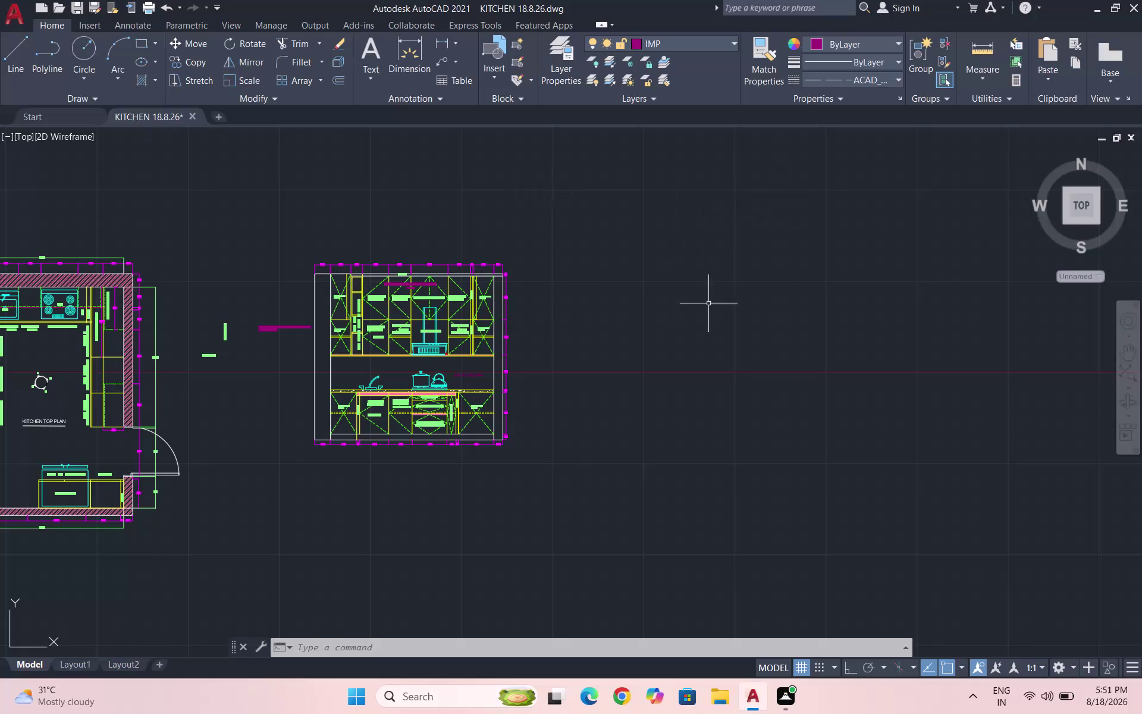
Cancel the stray selection window on the kitchen elevation.
triple_click(733, 346)
click(733, 349)
drag(736, 359, 745, 375)
click(746, 374)
triple_click(741, 367)
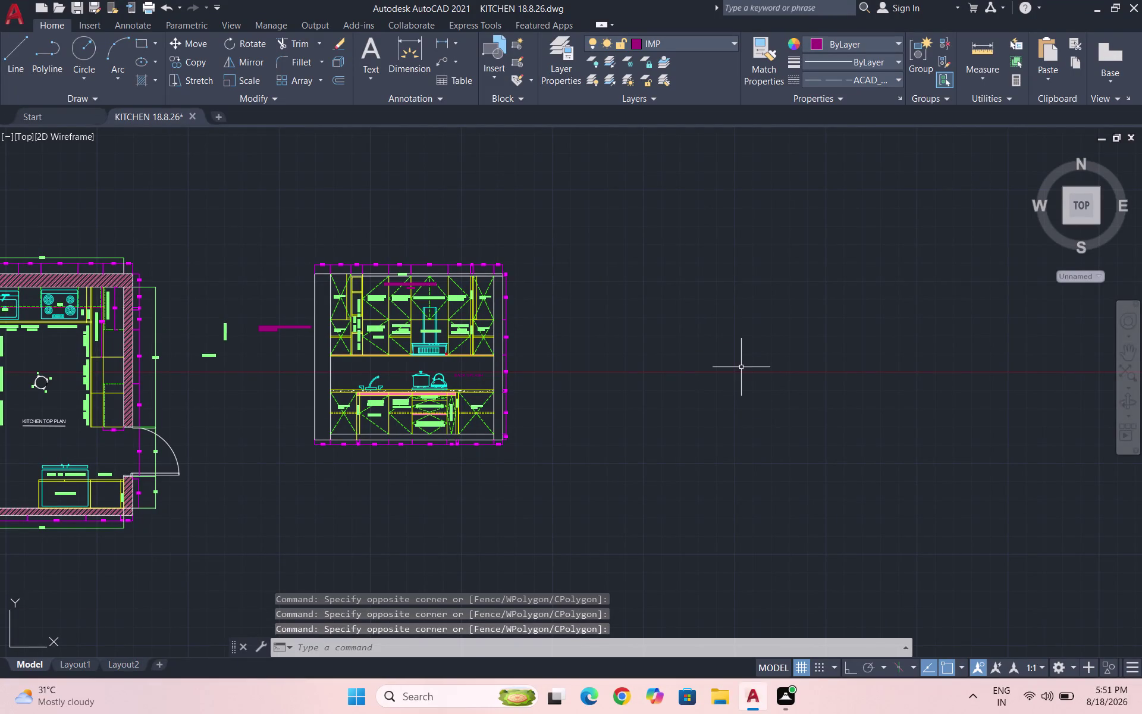
click(743, 366)
double_click(744, 366)
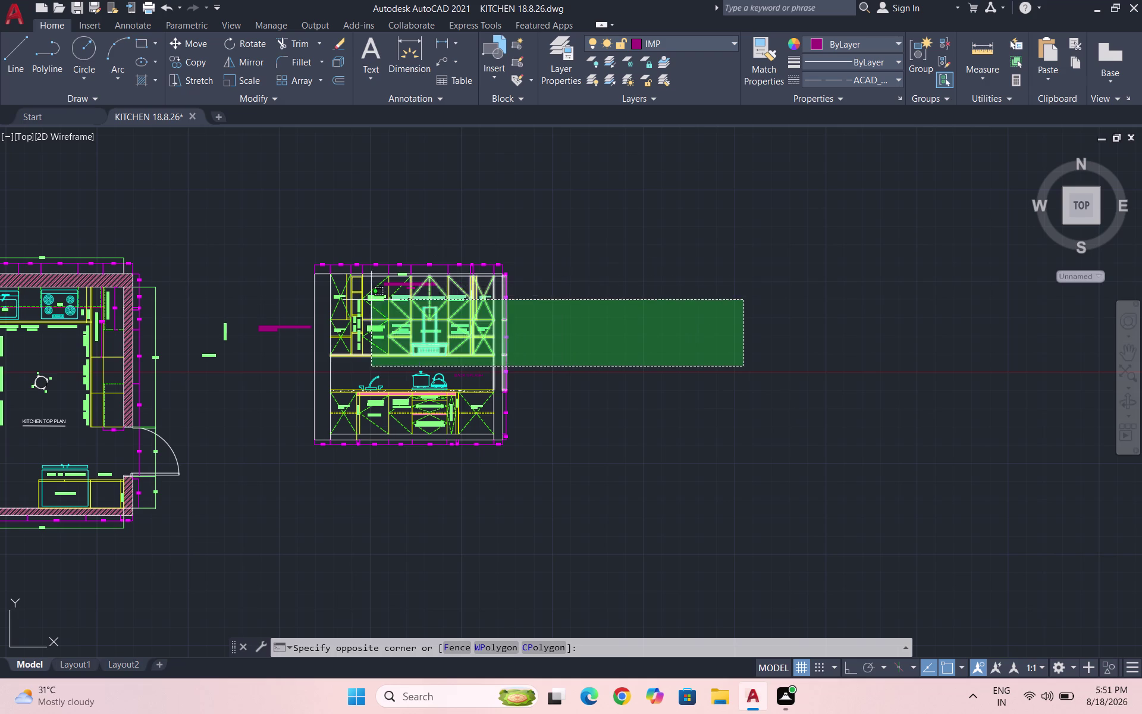
key(Escape)
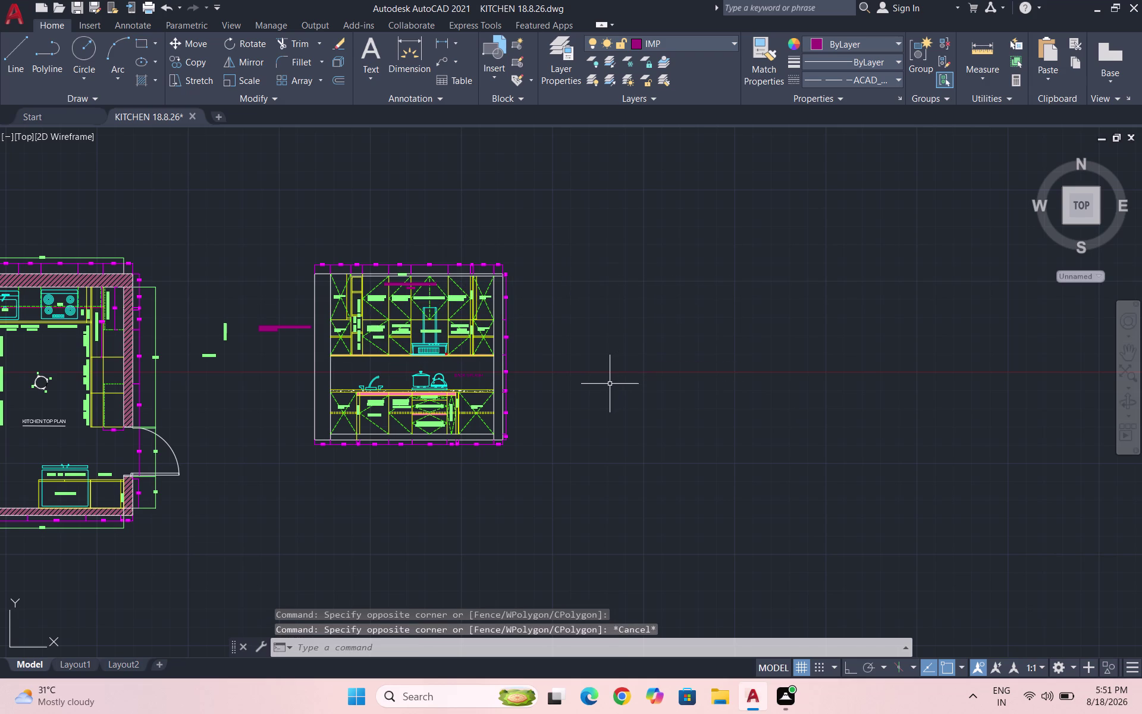
Save the drawing and zoom in on the loft storage and back splash note.
key(ctrl+s)
scroll(up, 3)
scroll(up, 3)
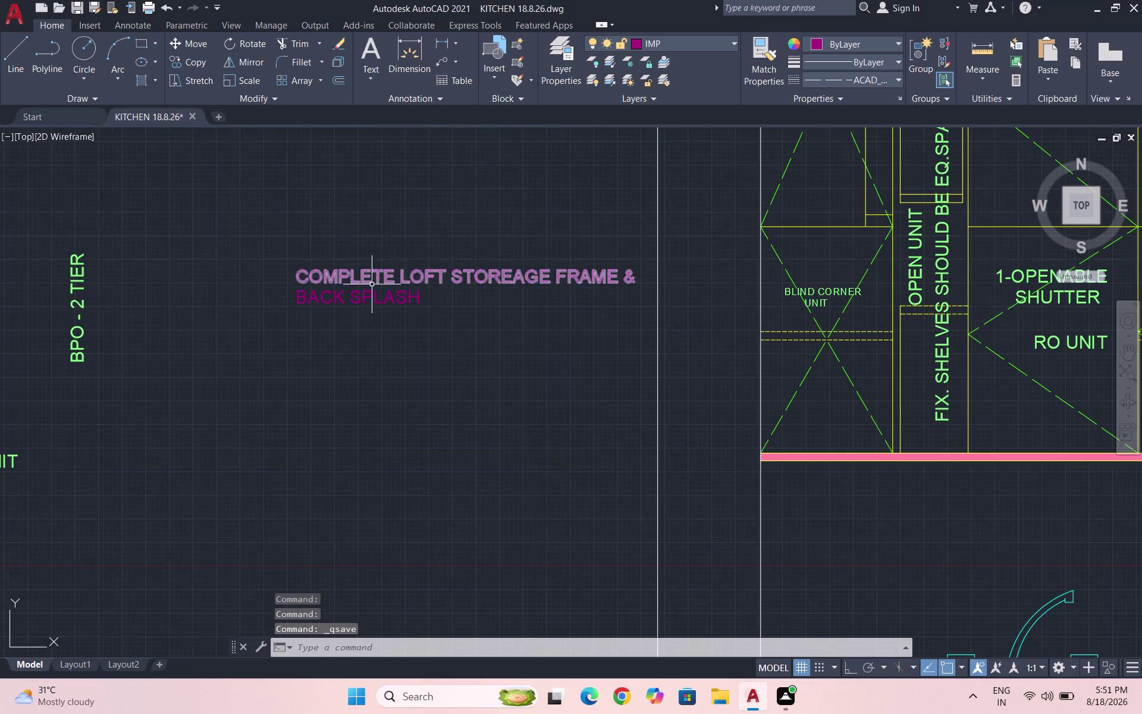
Replace the BACK SPLASH line of the note with S1.
triple_click(367, 302)
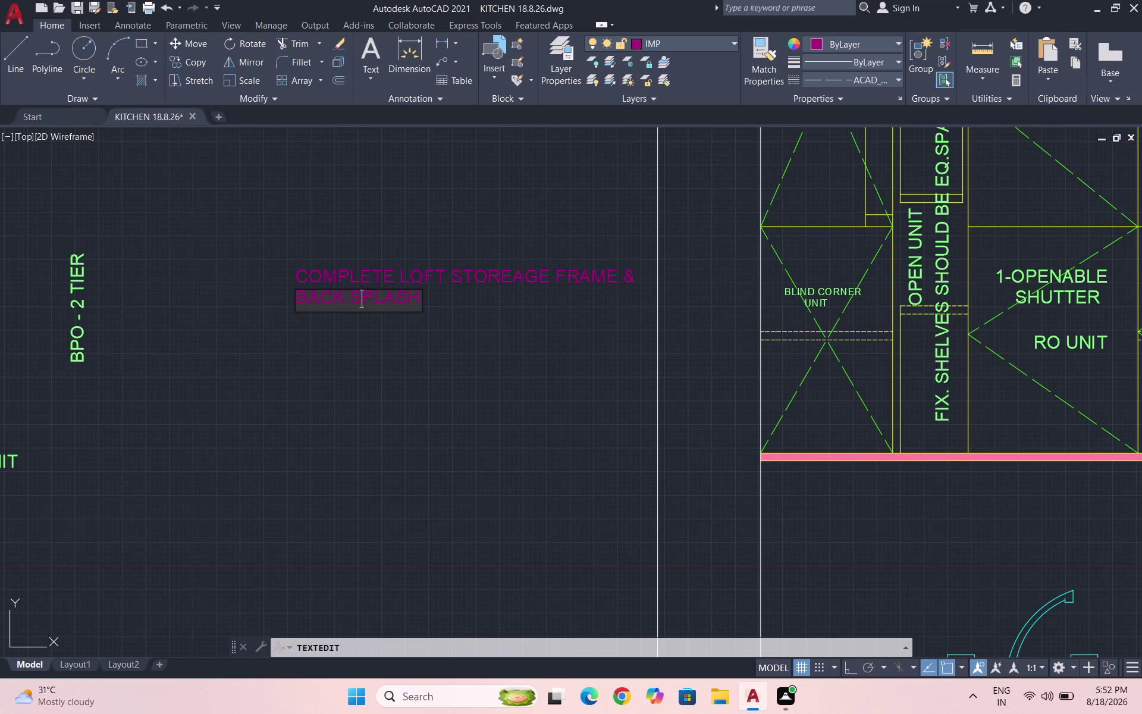
text(S1)
key(Escape)
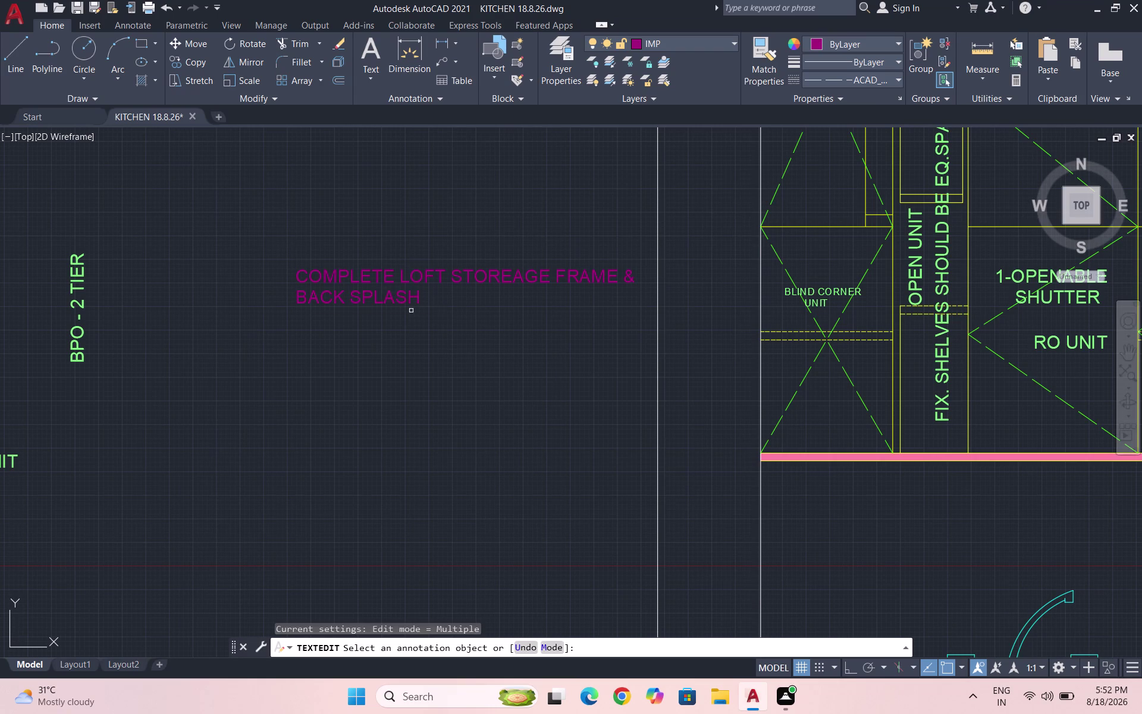
triple_click(407, 297)
click(405, 295)
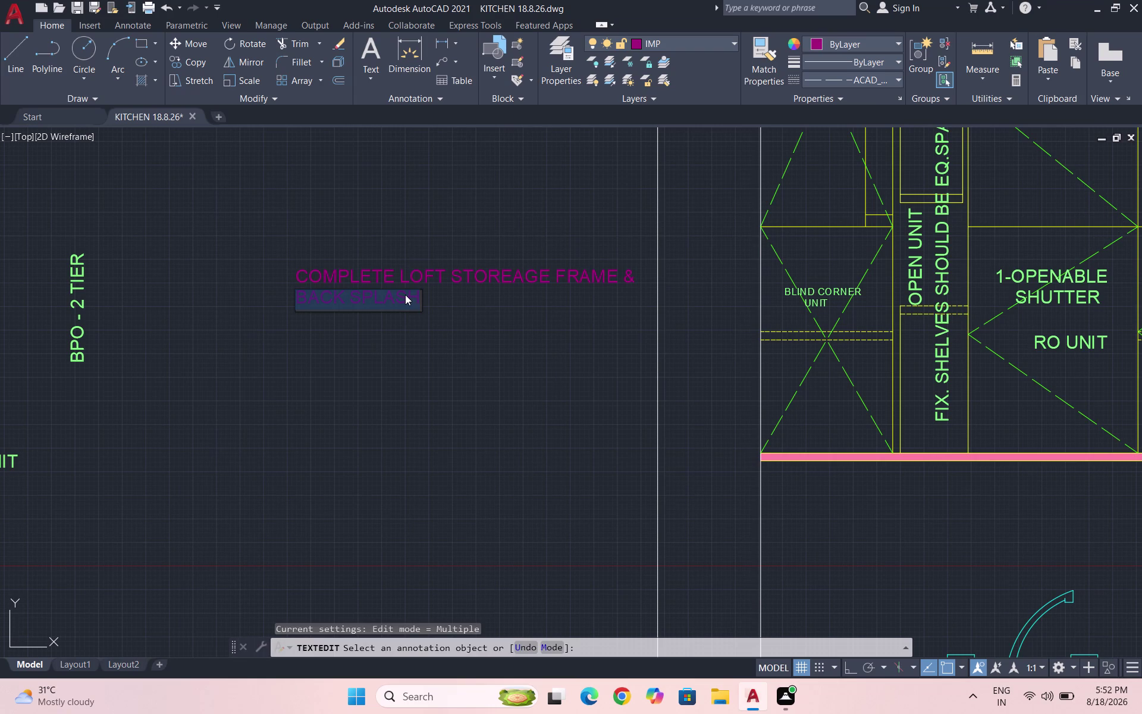
key(BackSpace)
text(S1)
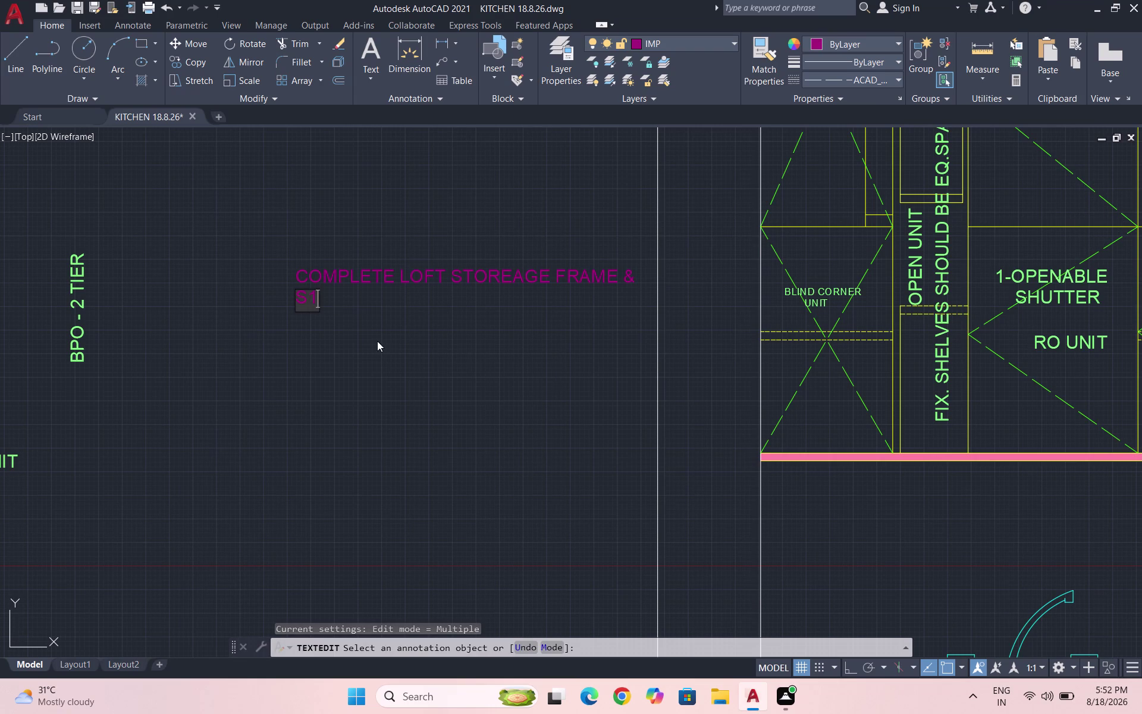
click(377, 340)
scroll(down, 3)
scroll(up, 3)
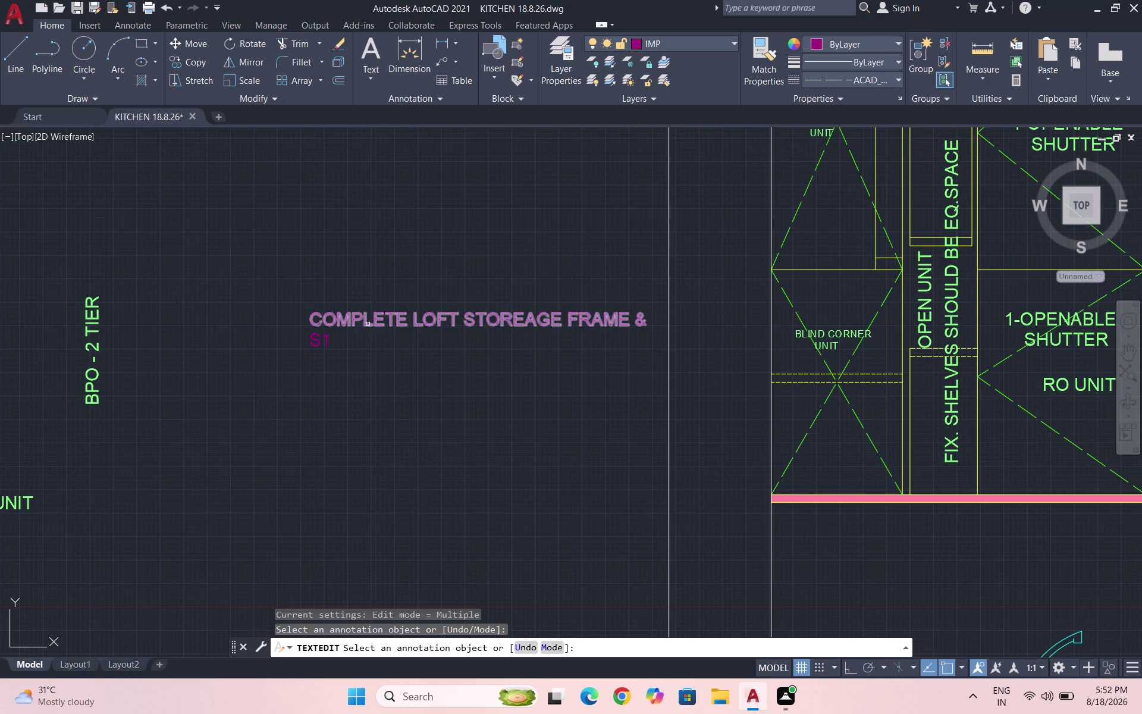
Replace the loft storage first line with S2 and exit text editing.
double_click(367, 324)
double_click(373, 322)
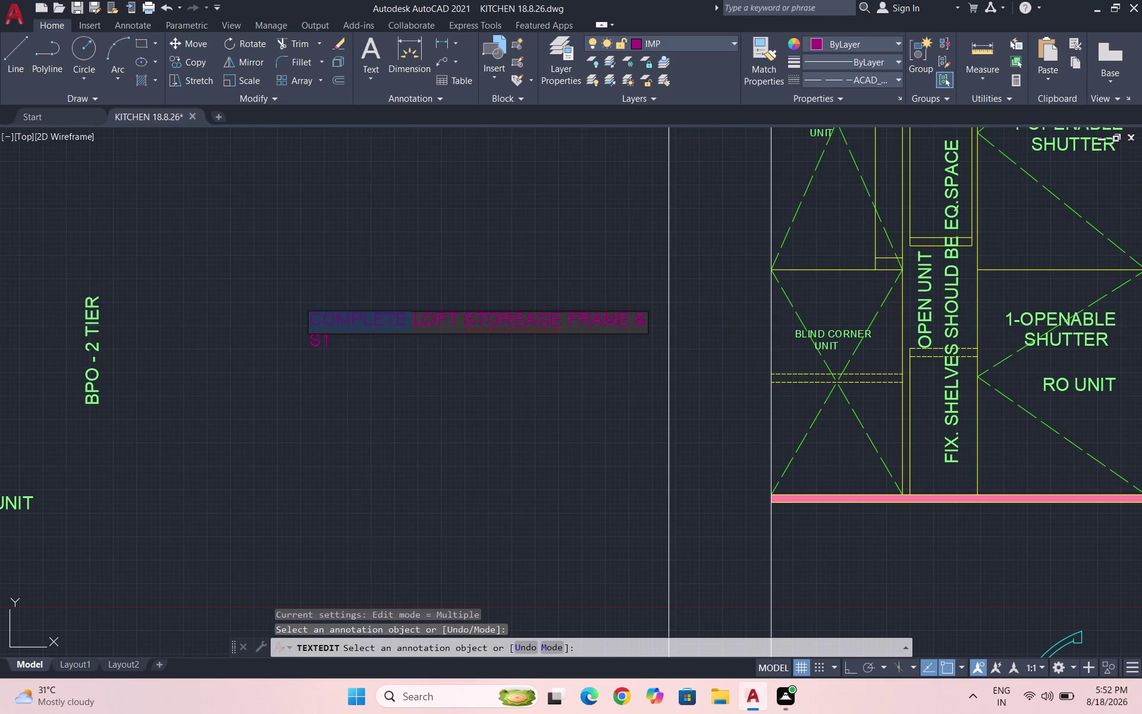
click(639, 323)
click(644, 321)
key(BackSpace)
key(BackSpace)
key(BackSpace)
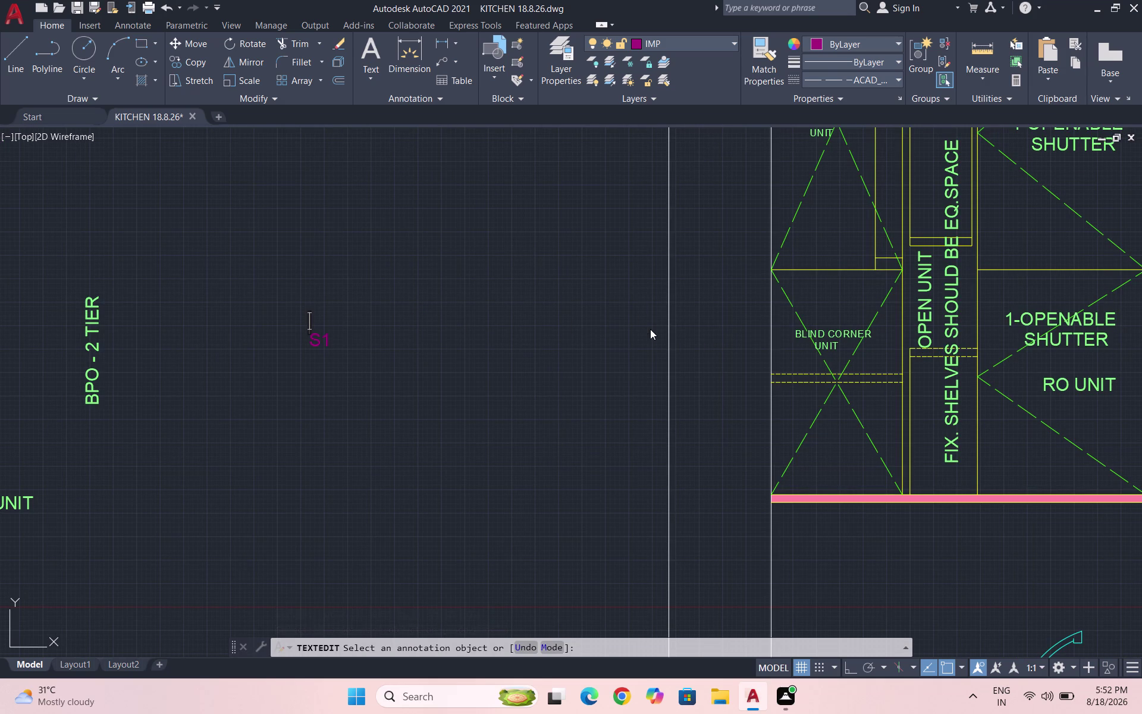
text(S2)
click(373, 403)
key(Escape)
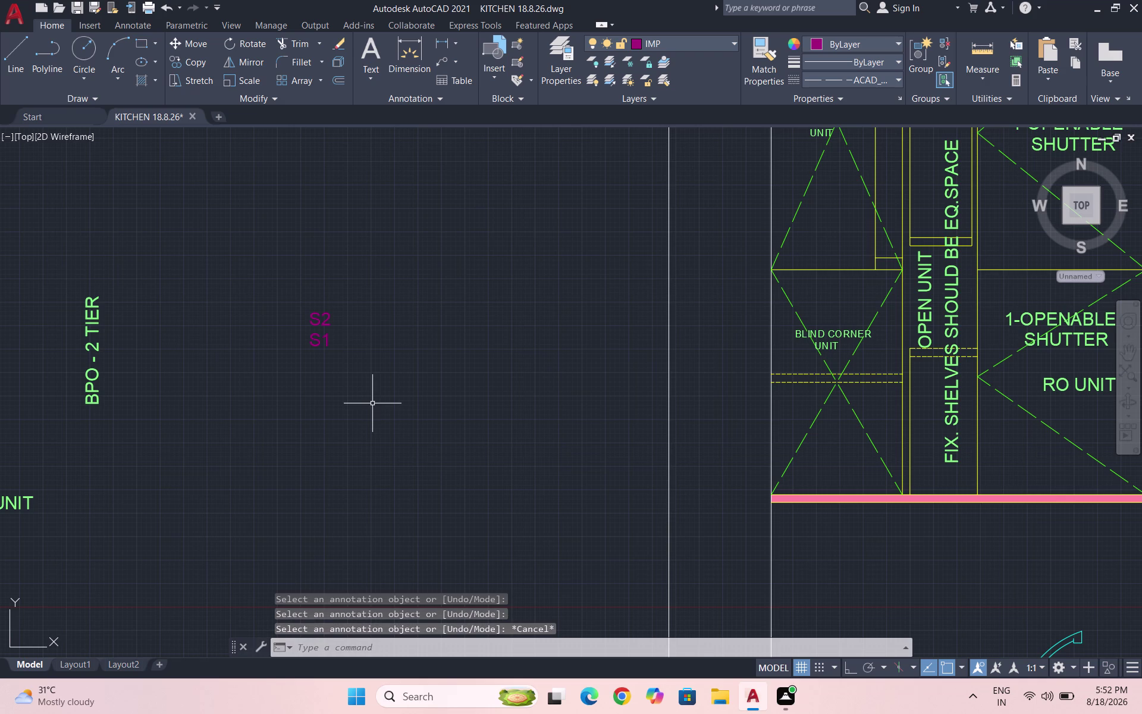
key(Escape)
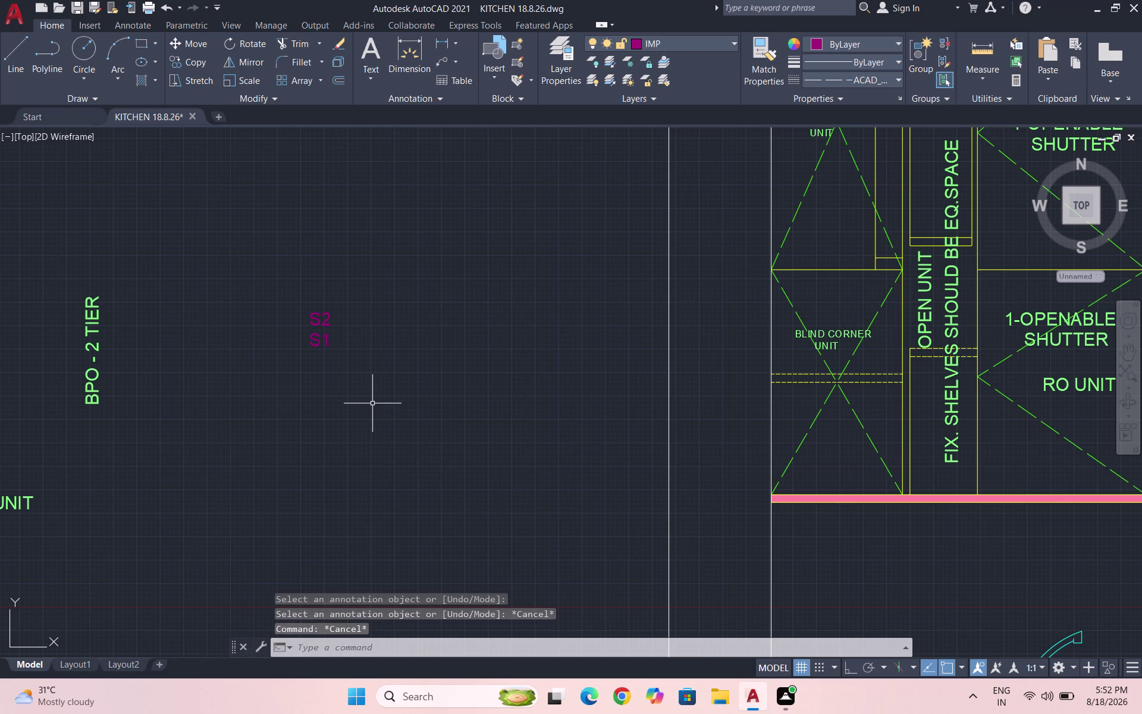
scroll(up, 3)
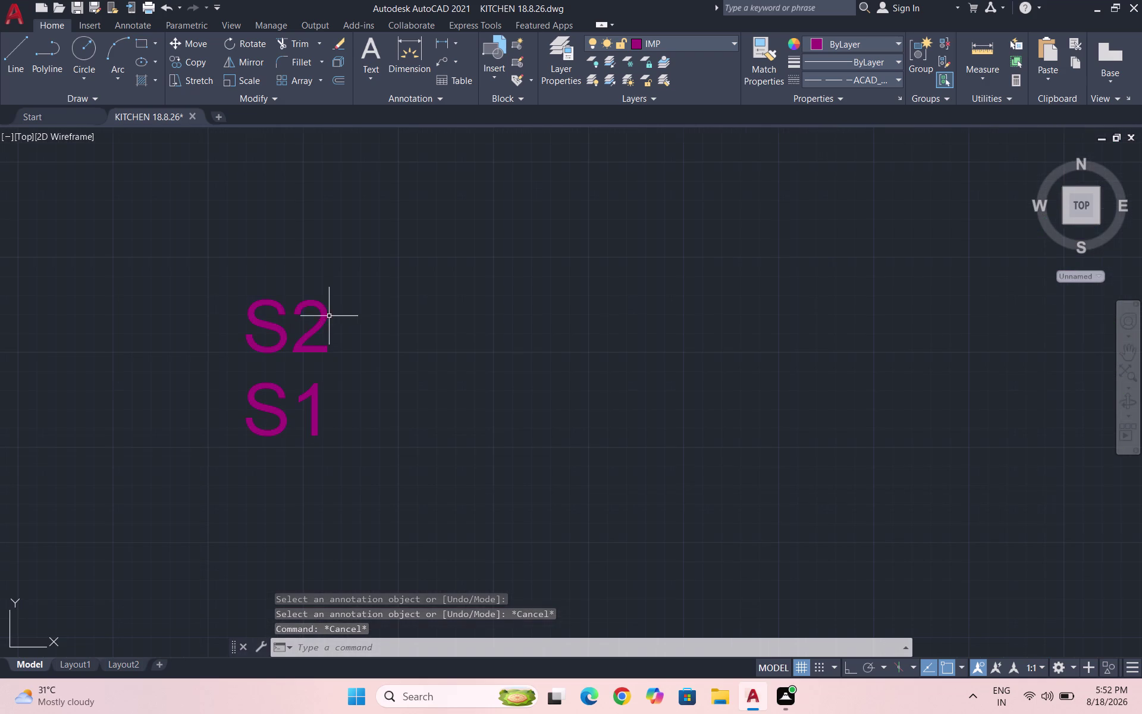
Copy the S2 label straight upward with Ortho on.
drag(323, 320, 296, 312)
click(257, 309)
text(CO)
key(Return)
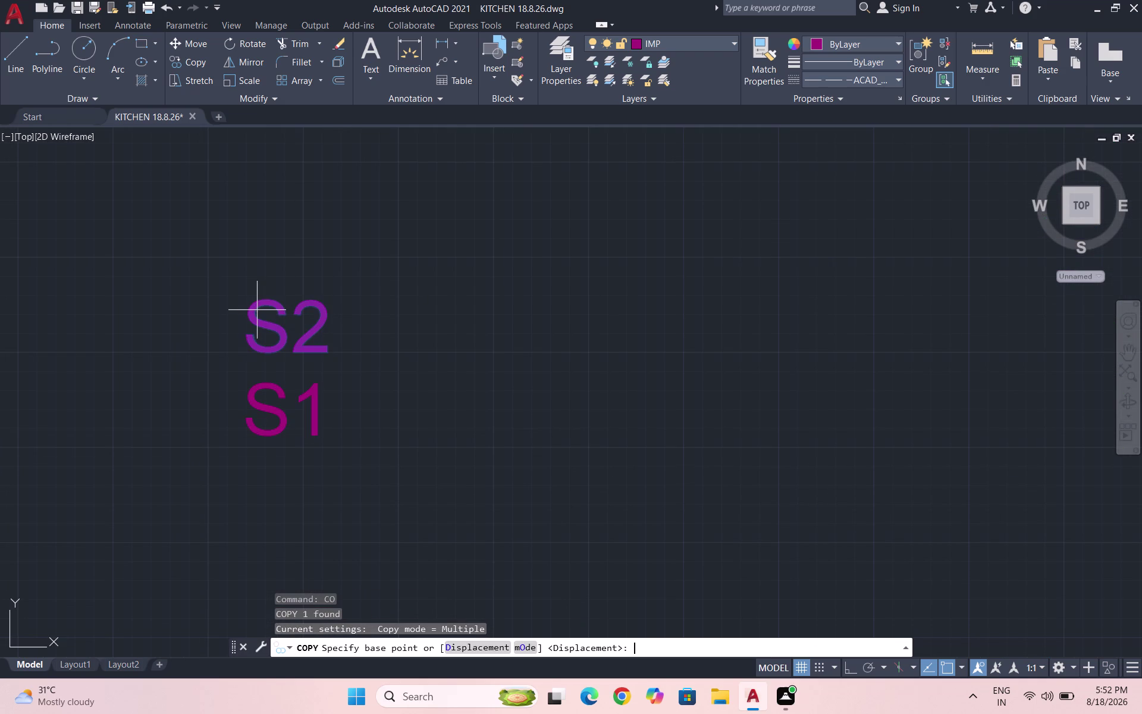
click(247, 337)
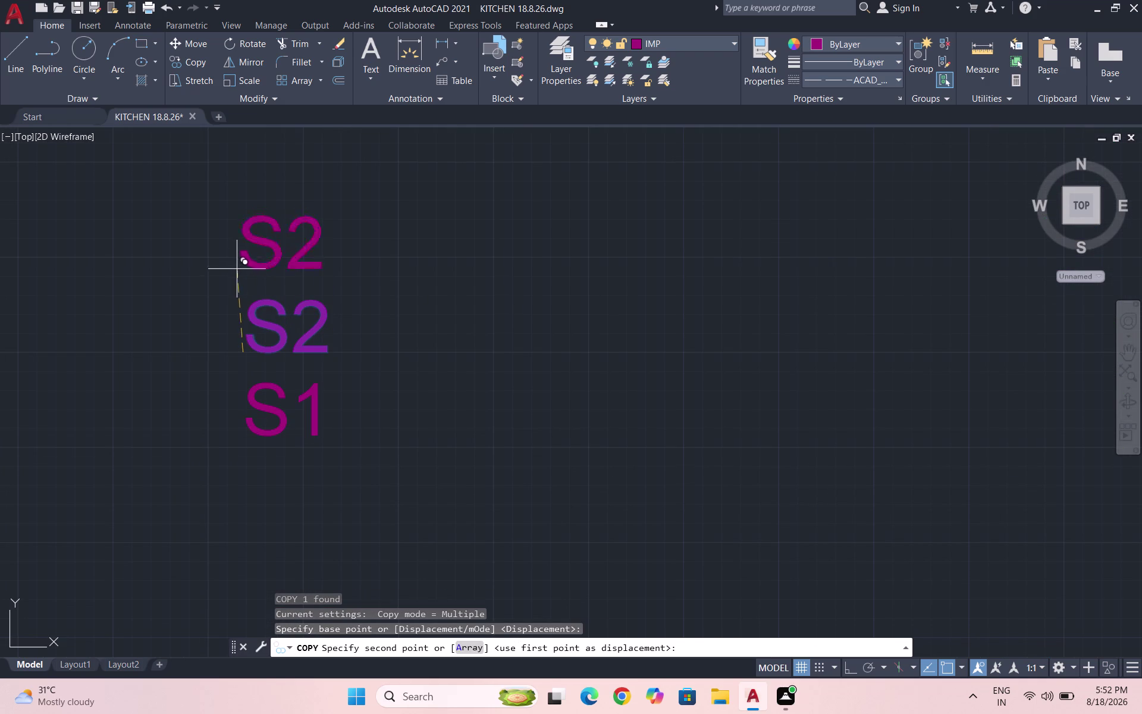
key(F8)
click(240, 270)
key(Escape)
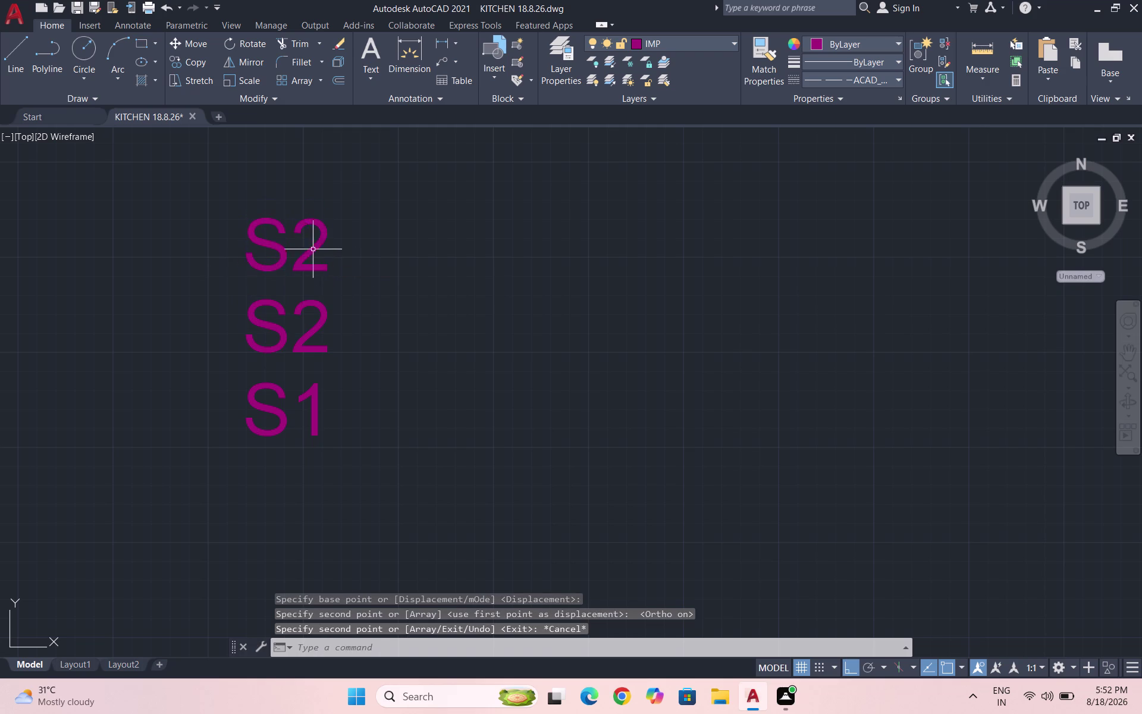
Change the copied label's text to S3, then reselect the S2 label.
double_click(310, 248)
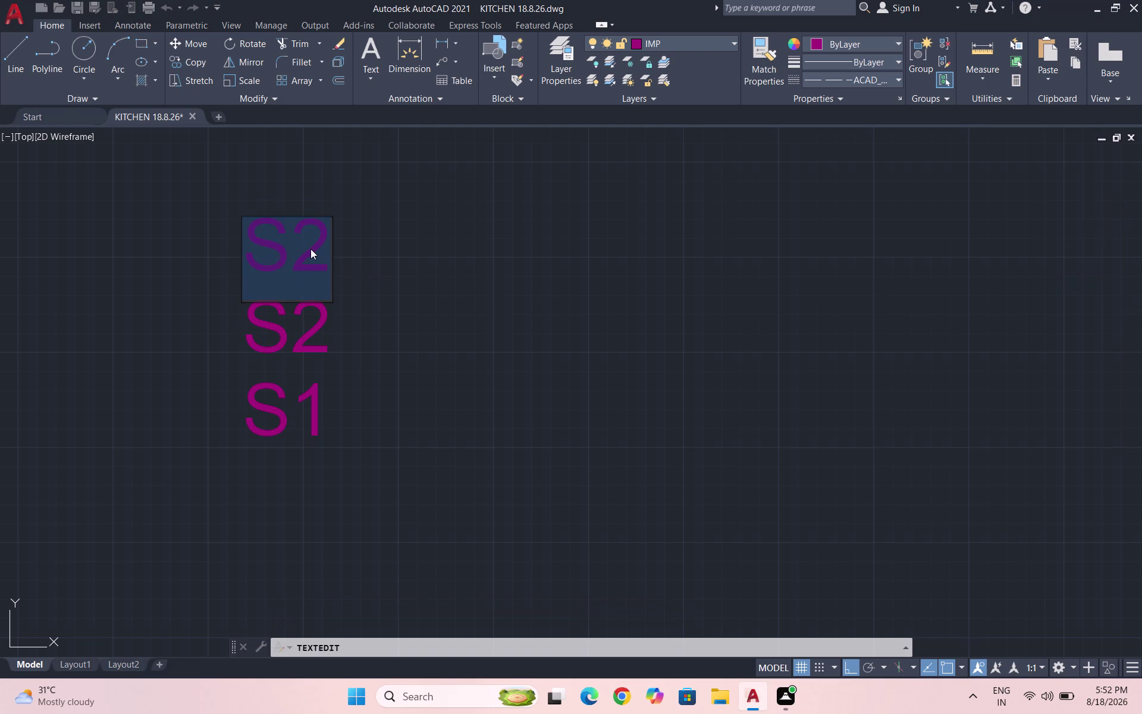
text(S3)
click(466, 334)
key(Escape)
scroll(down, 3)
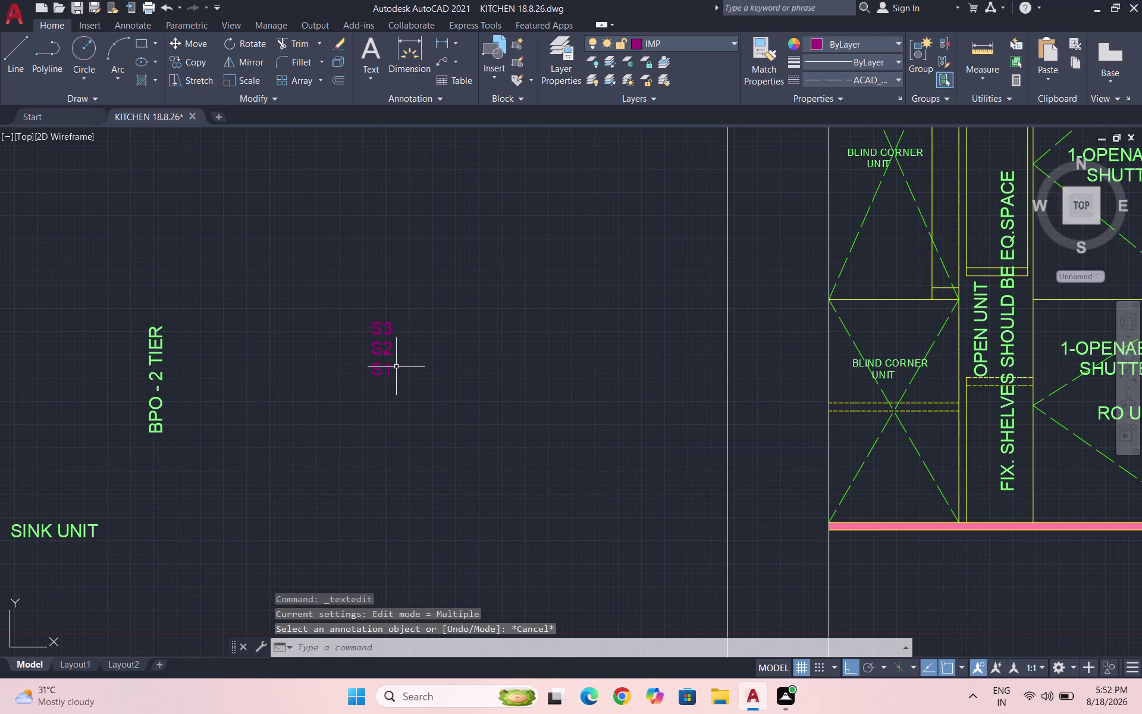
scroll(down, 3)
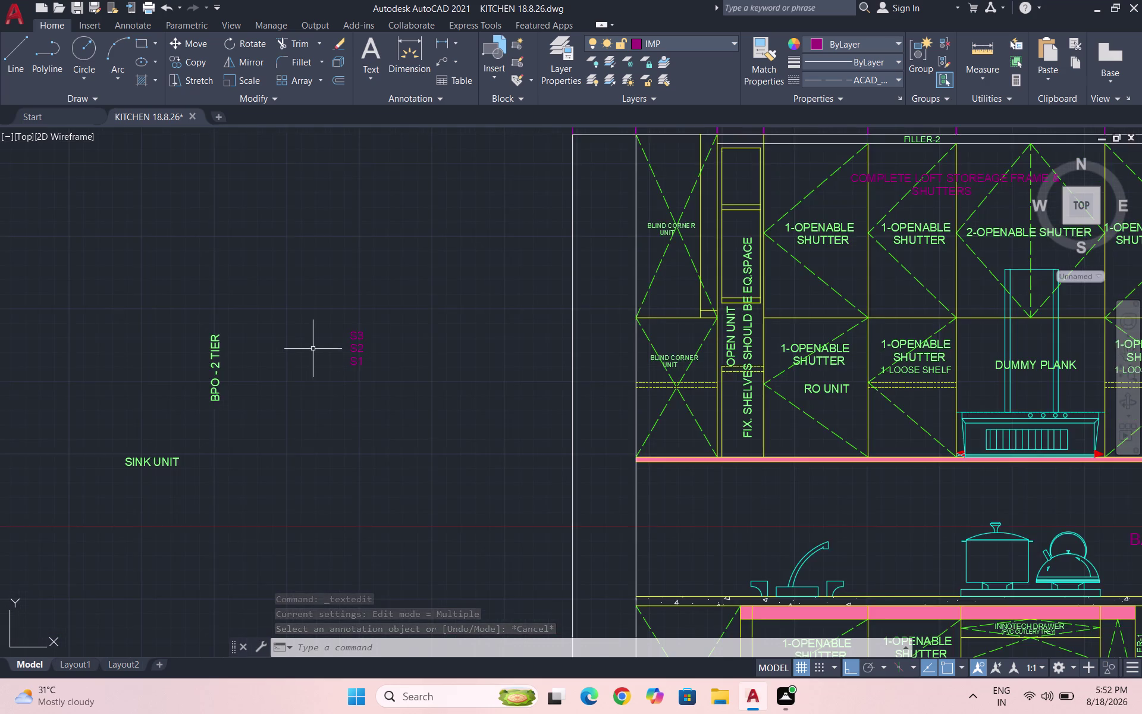
scroll(down, 3)
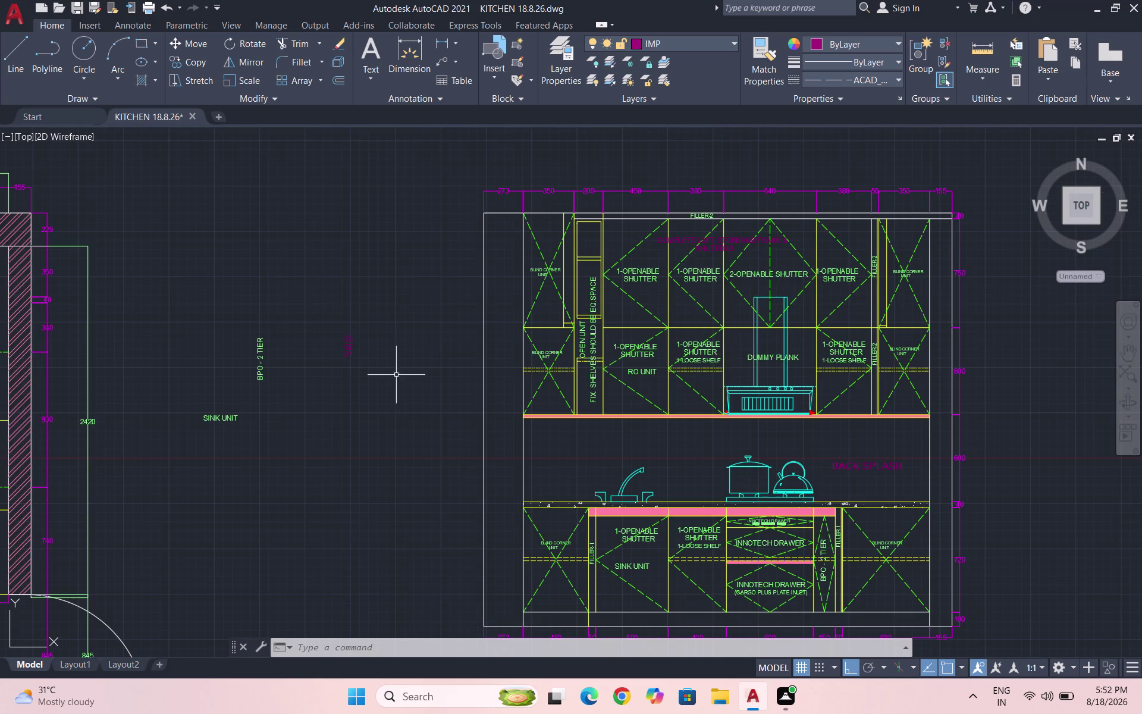
scroll(up, 3)
drag(354, 320, 342, 317)
click(309, 310)
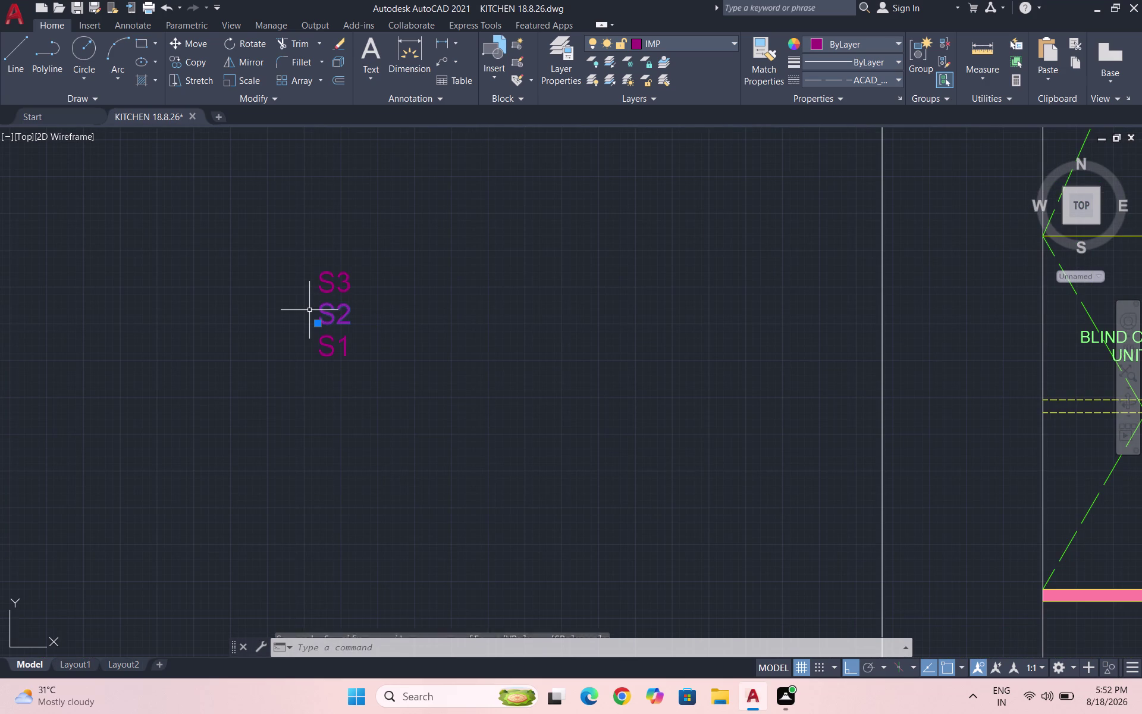
Copy the S2 label onto two upper wall-cabinet shutters with Ortho off.
text(CO)
key(Return)
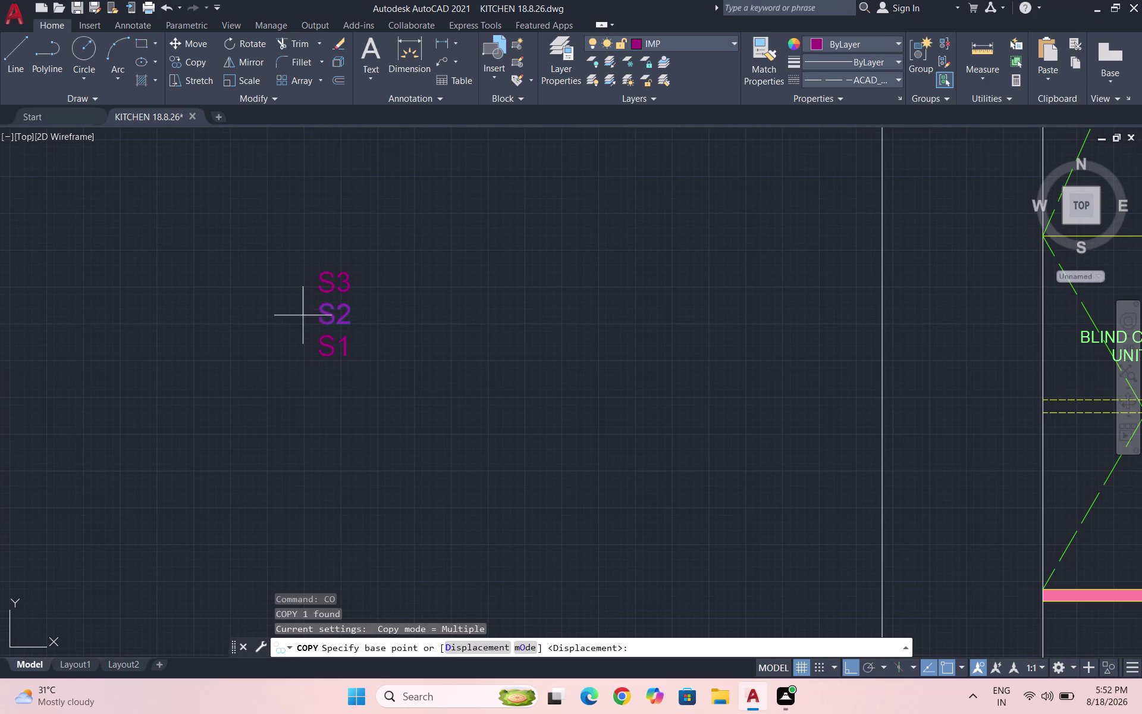
scroll(down, 3)
click(307, 314)
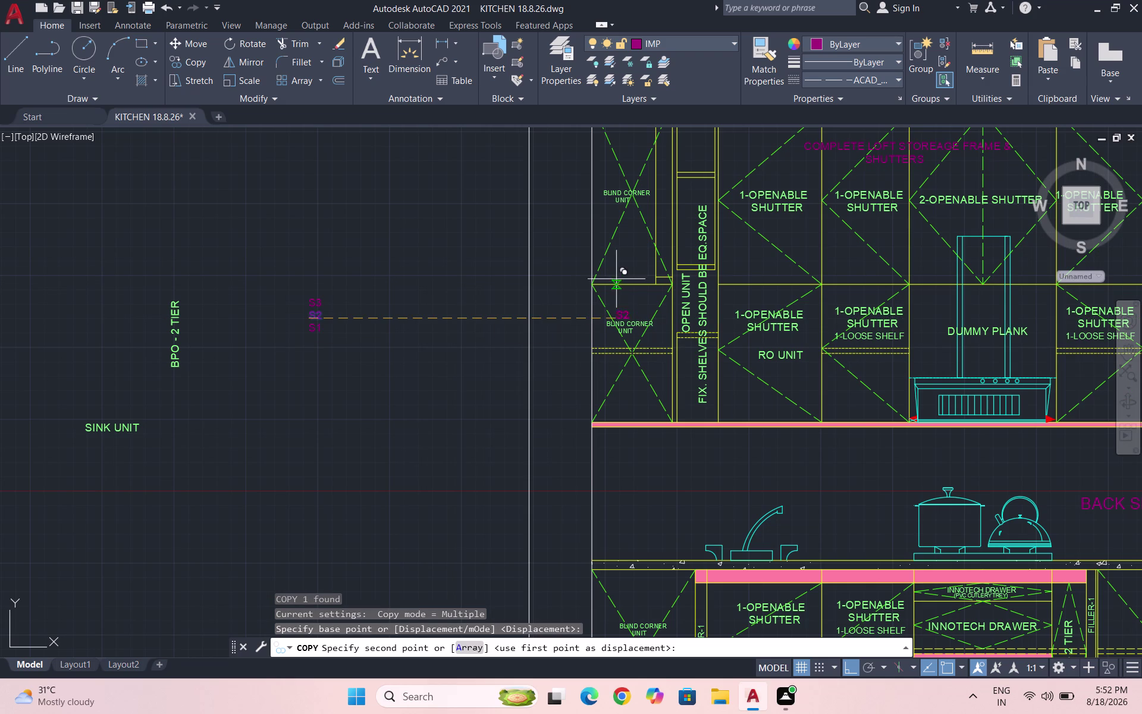
key(F8)
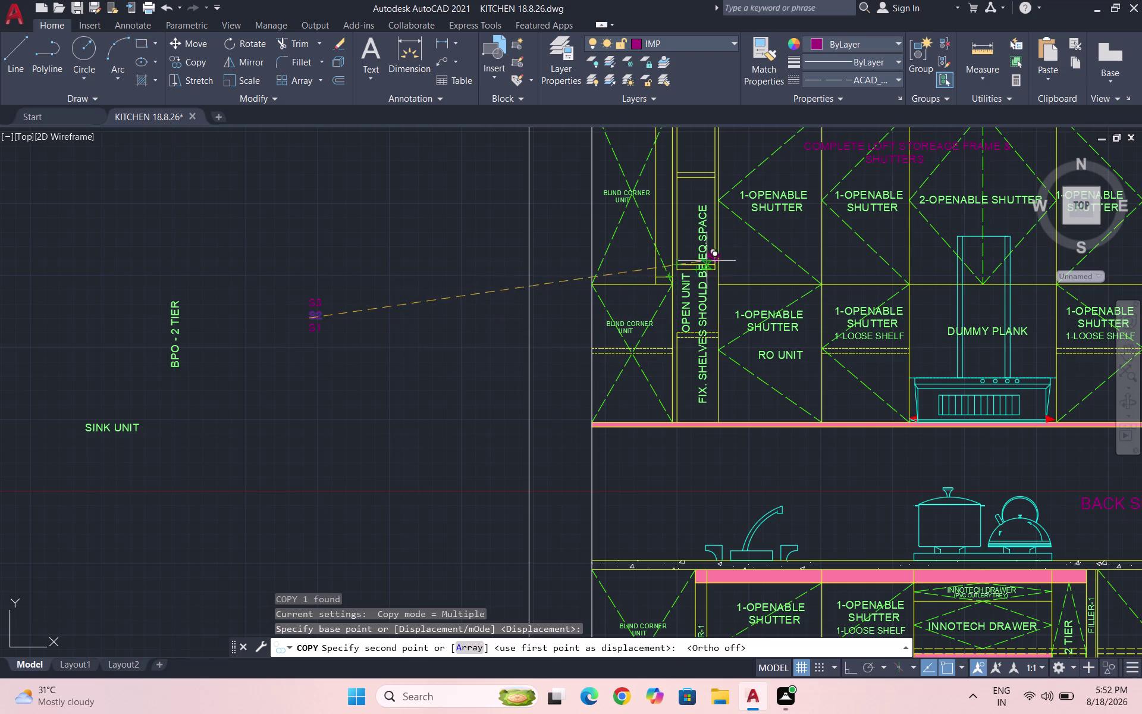
scroll(up, 3)
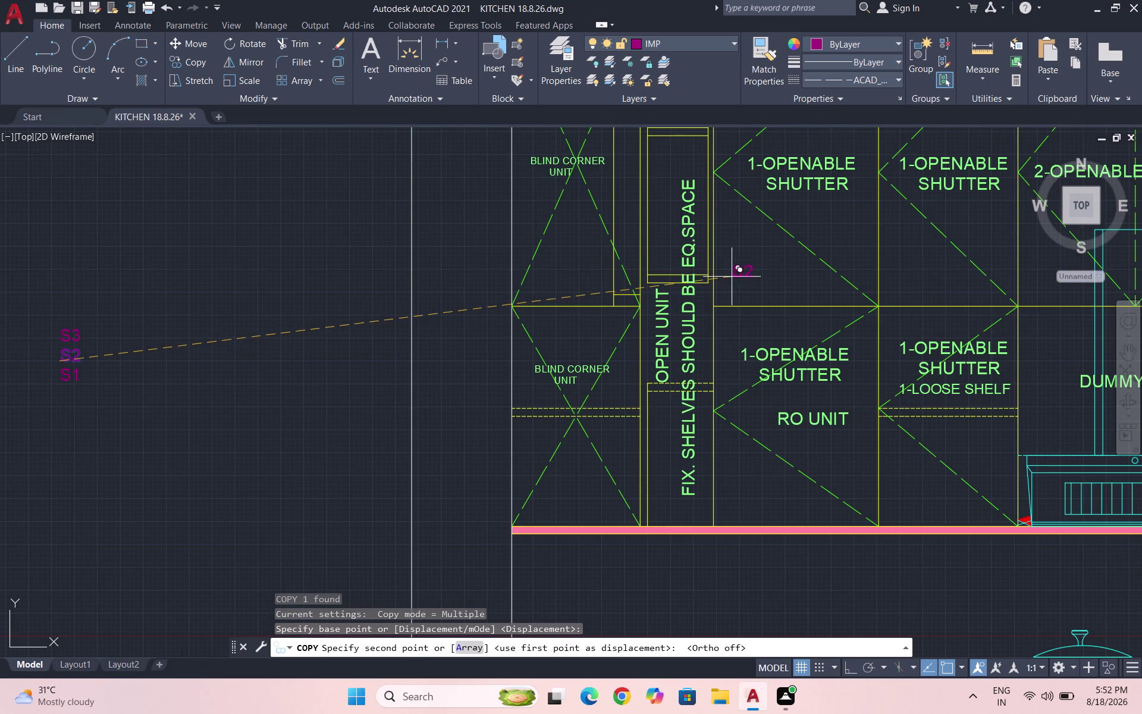
click(728, 283)
scroll(down, 3)
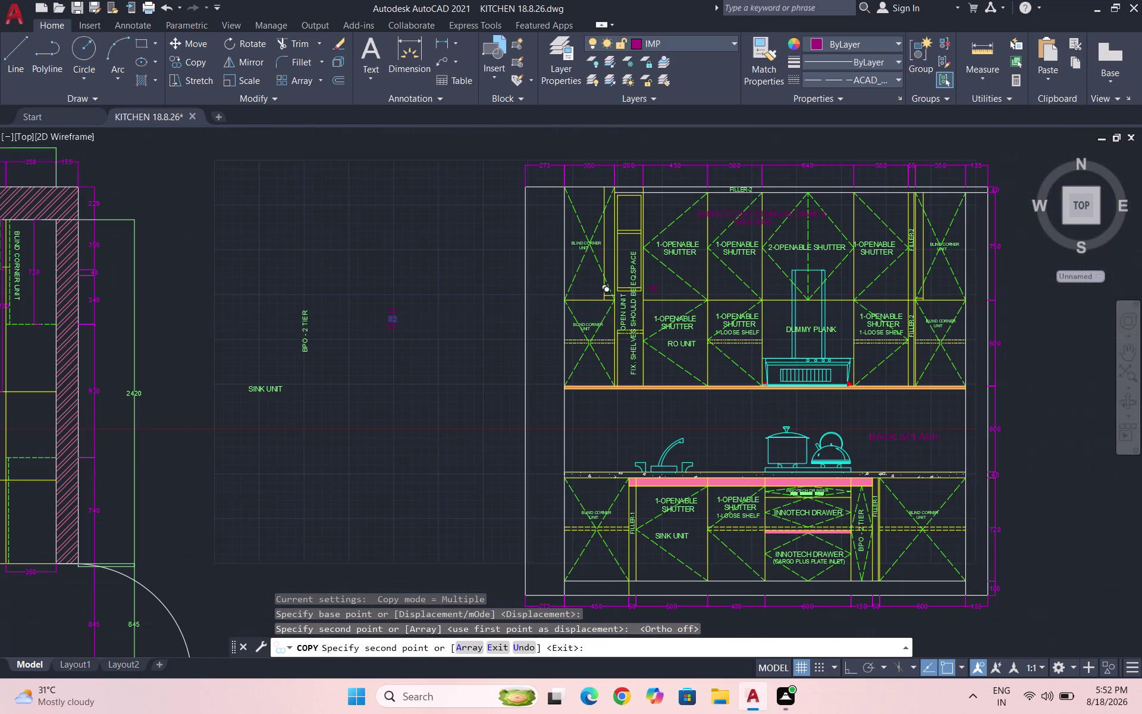
scroll(up, 3)
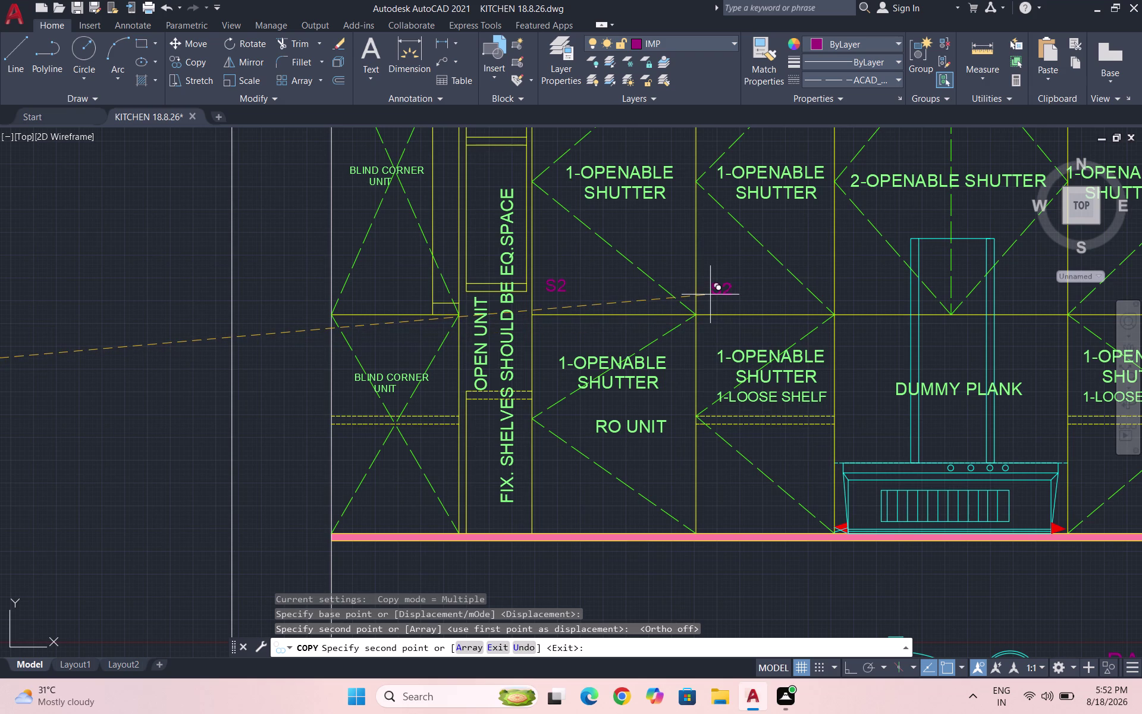
click(710, 296)
scroll(down, 3)
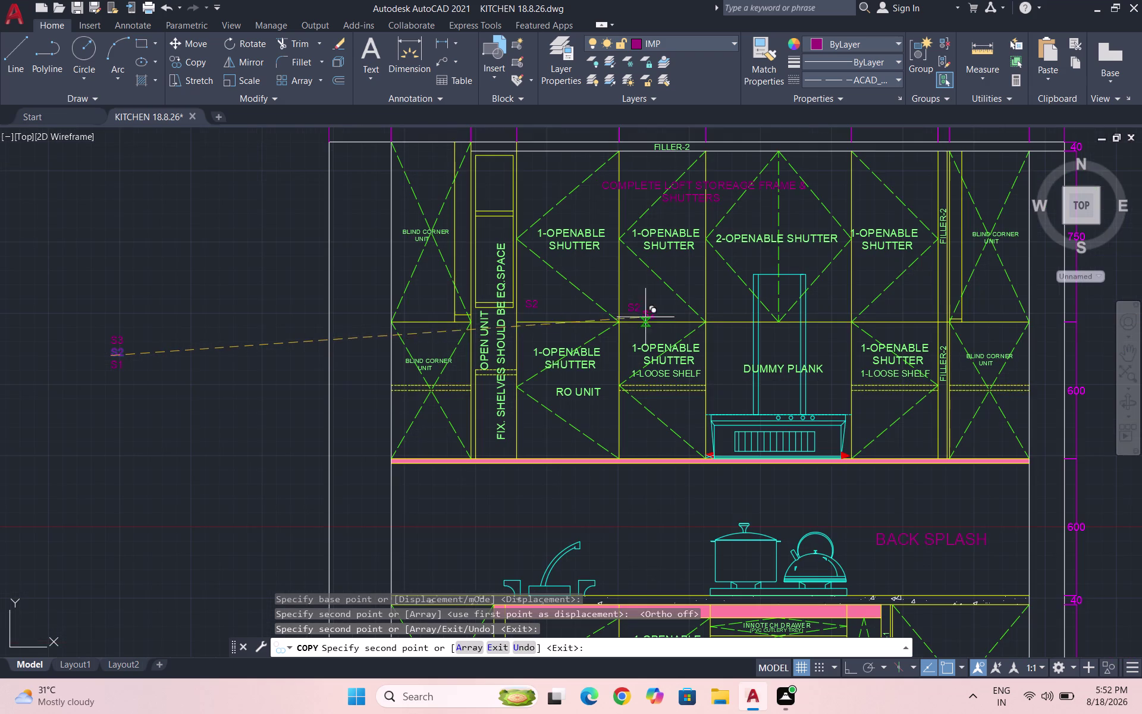
scroll(up, 3)
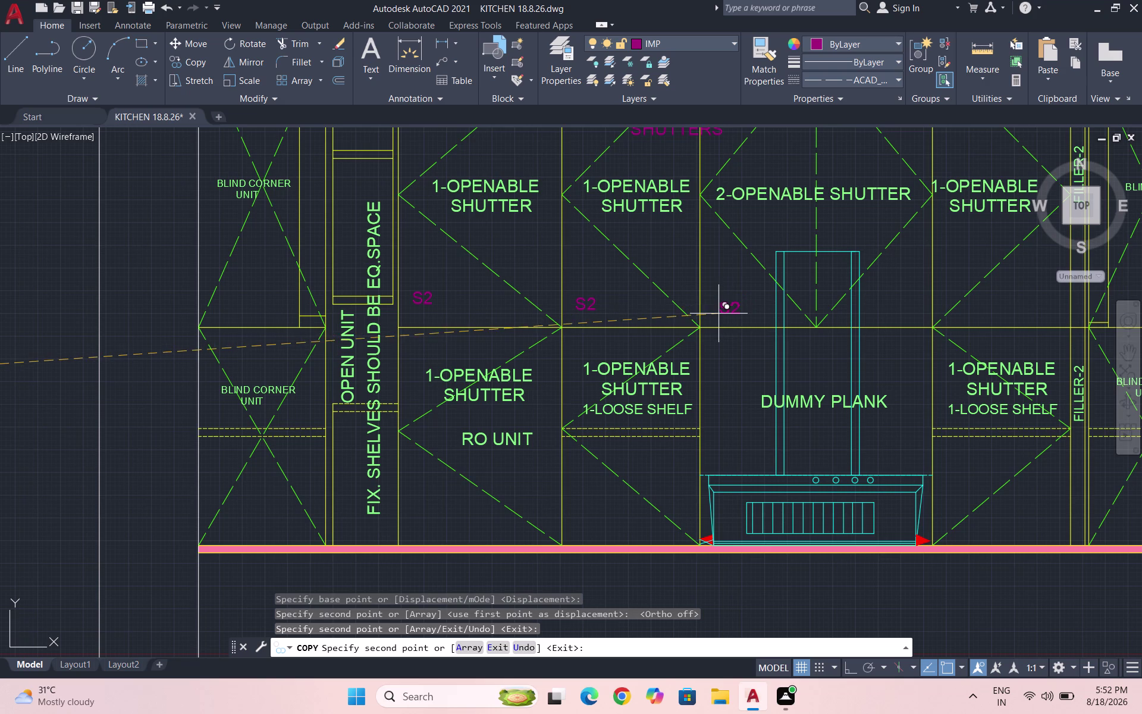
scroll(up, 3)
key(Escape)
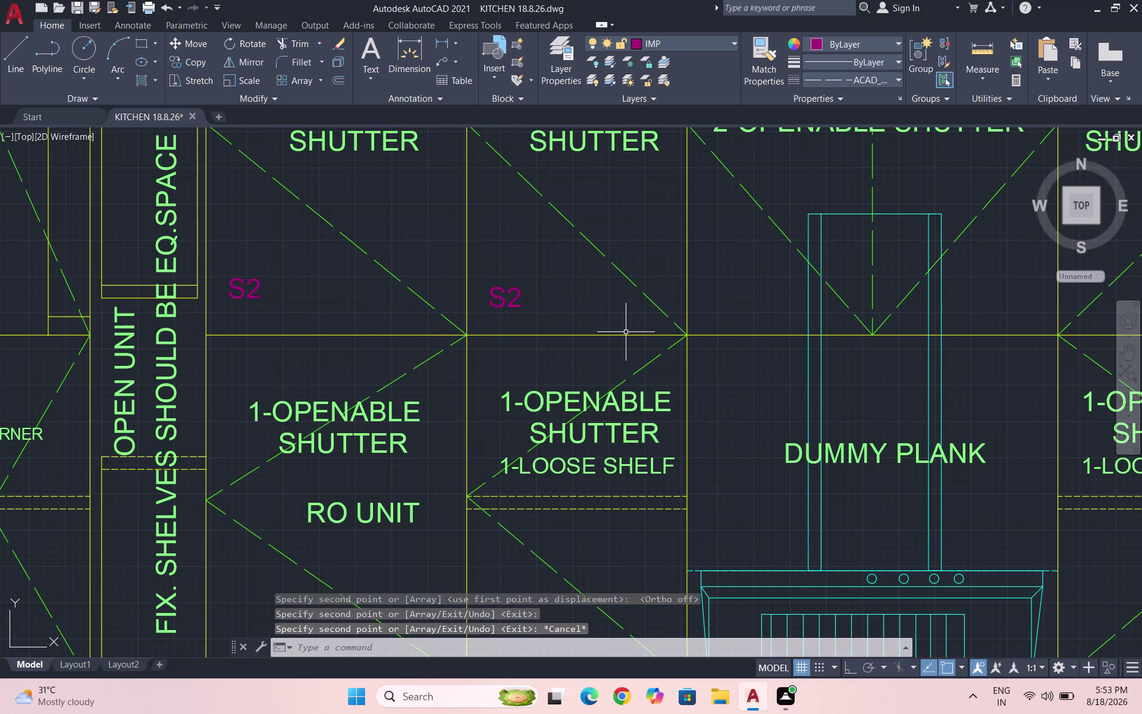
Delete the extra S2 copy on the second upper shutter.
drag(534, 303, 526, 297)
click(480, 279)
key(Delete)
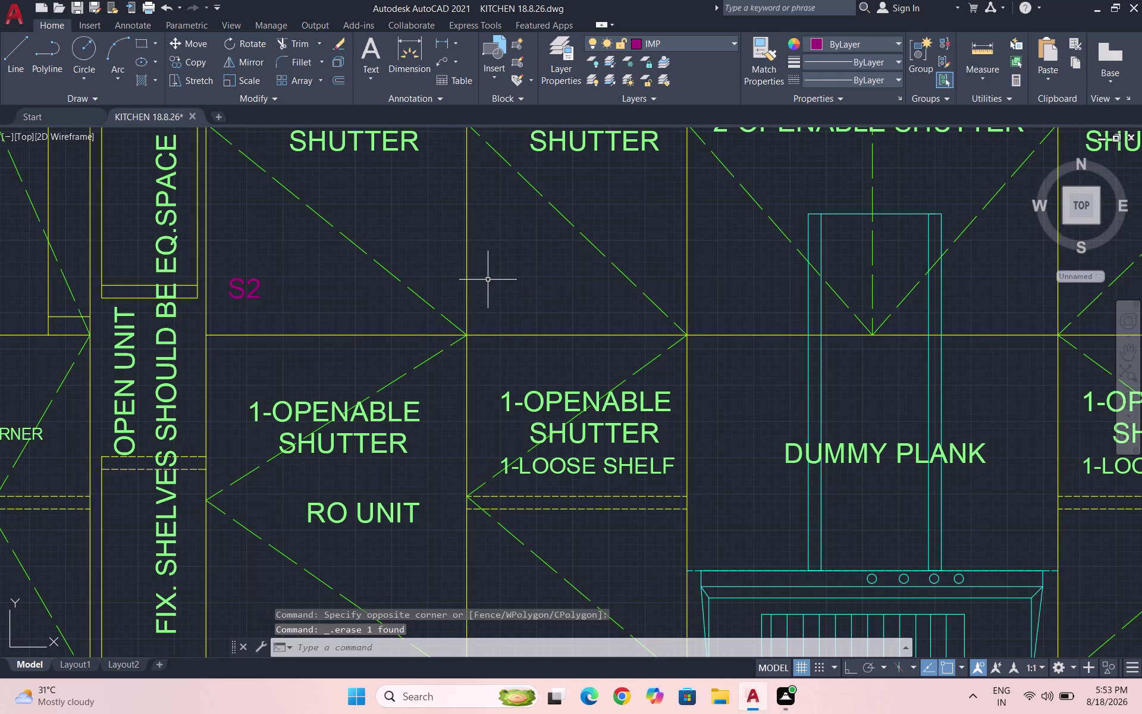
Copy the S2 label with Ortho on onto the next two upper shutters.
key(Escape)
key(Escape)
drag(271, 307, 258, 302)
click(210, 274)
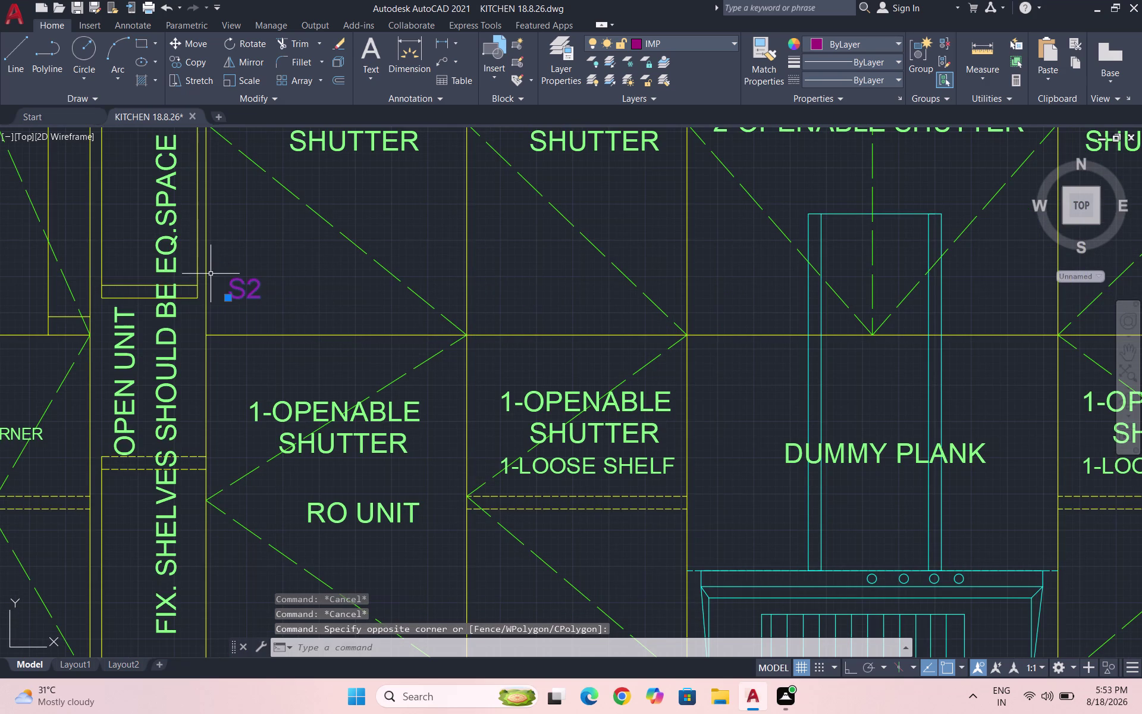
key(F8)
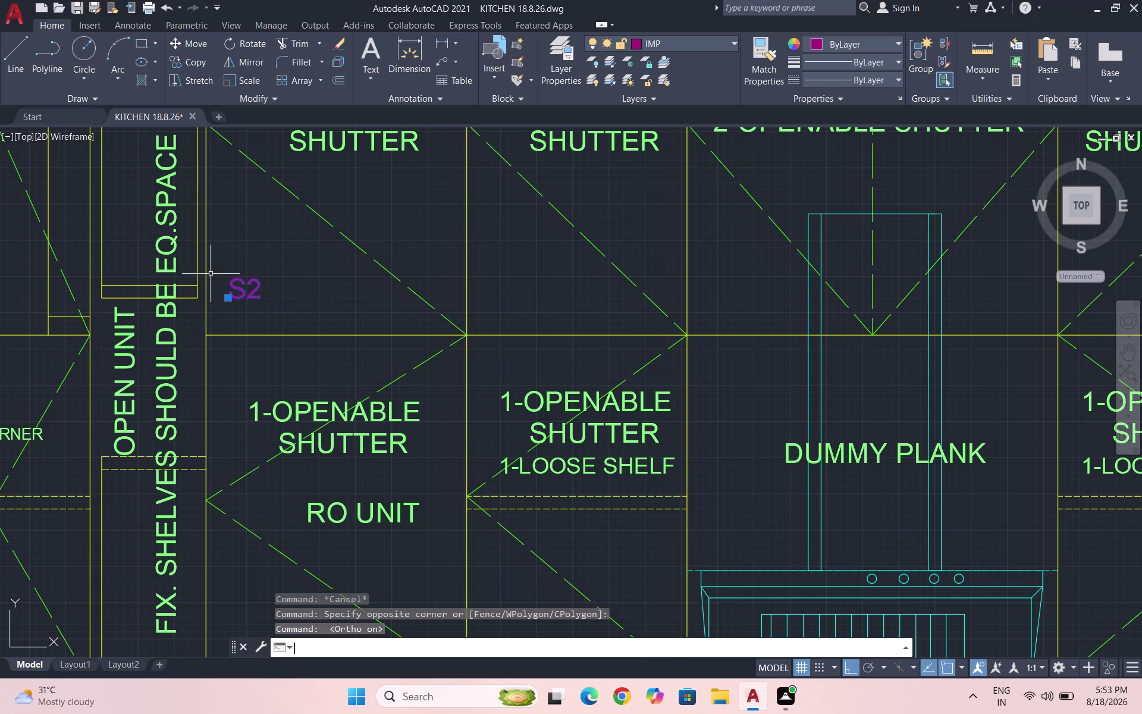
text(CO)
key(Return)
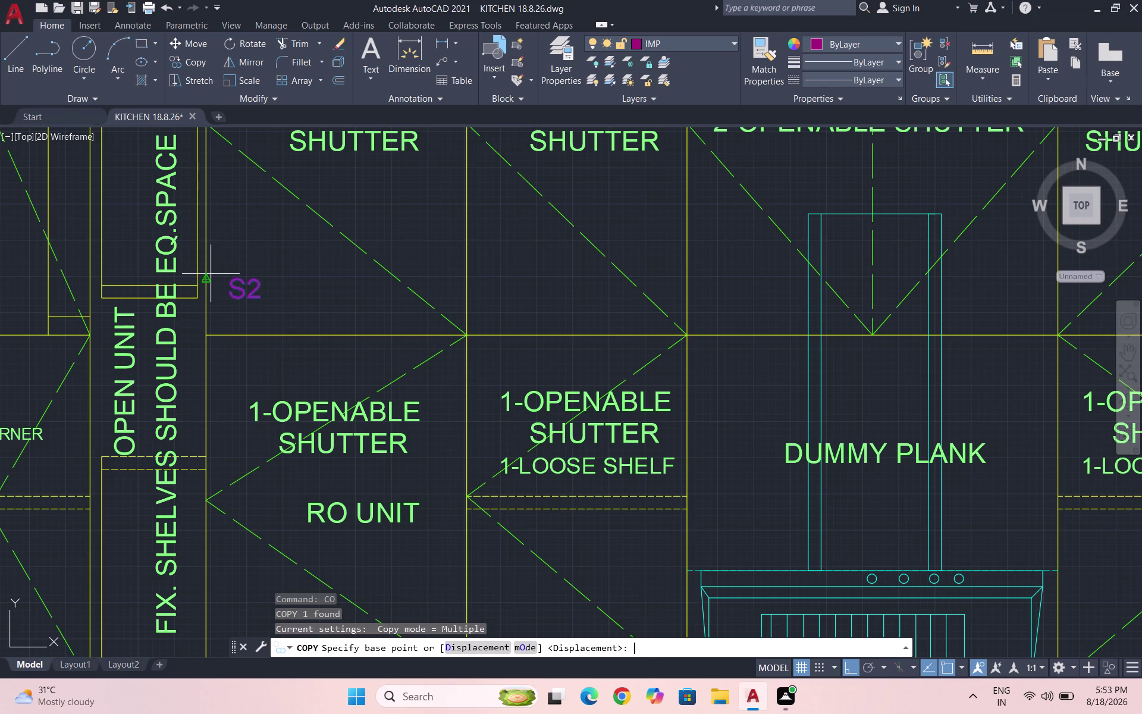
click(238, 283)
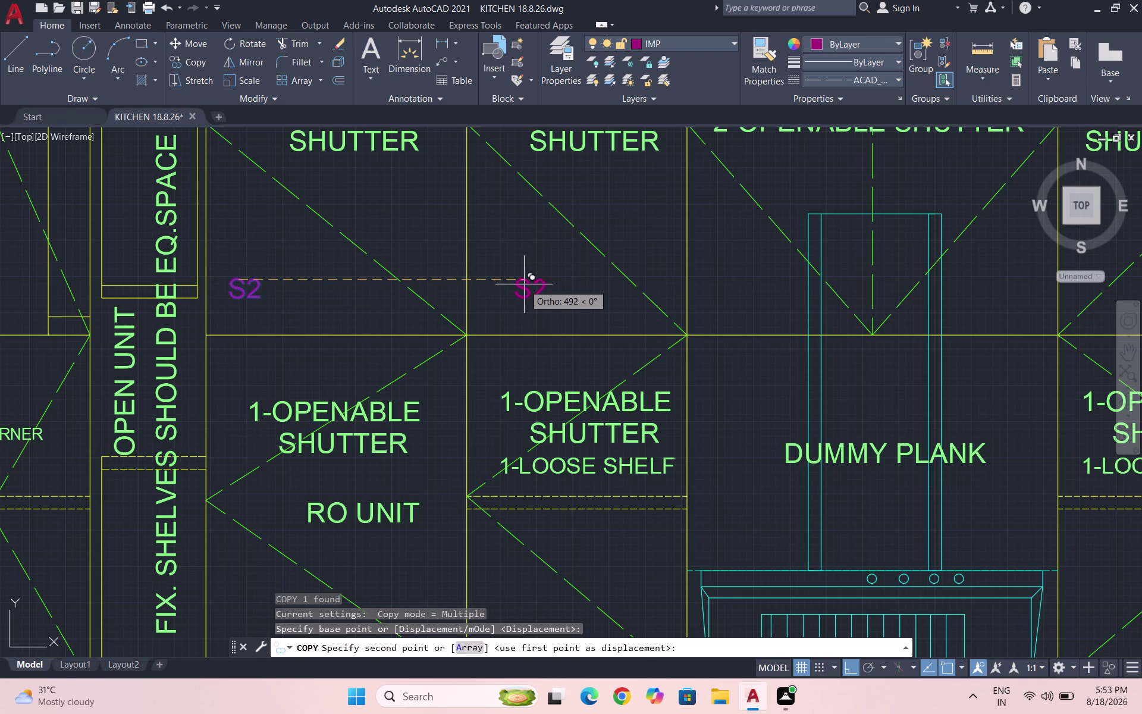
click(522, 288)
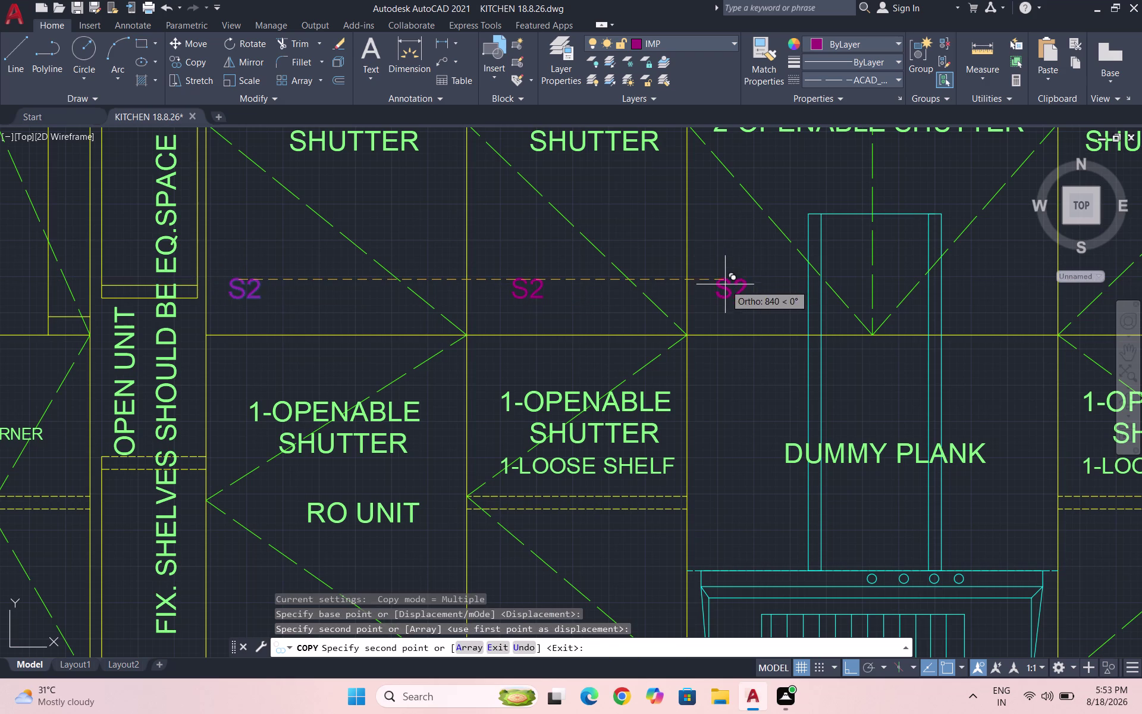
click(731, 288)
Add S2 copies to the 2-openable, right, filler-side and lower-left shutters.
scroll(down, 3)
scroll(up, 3)
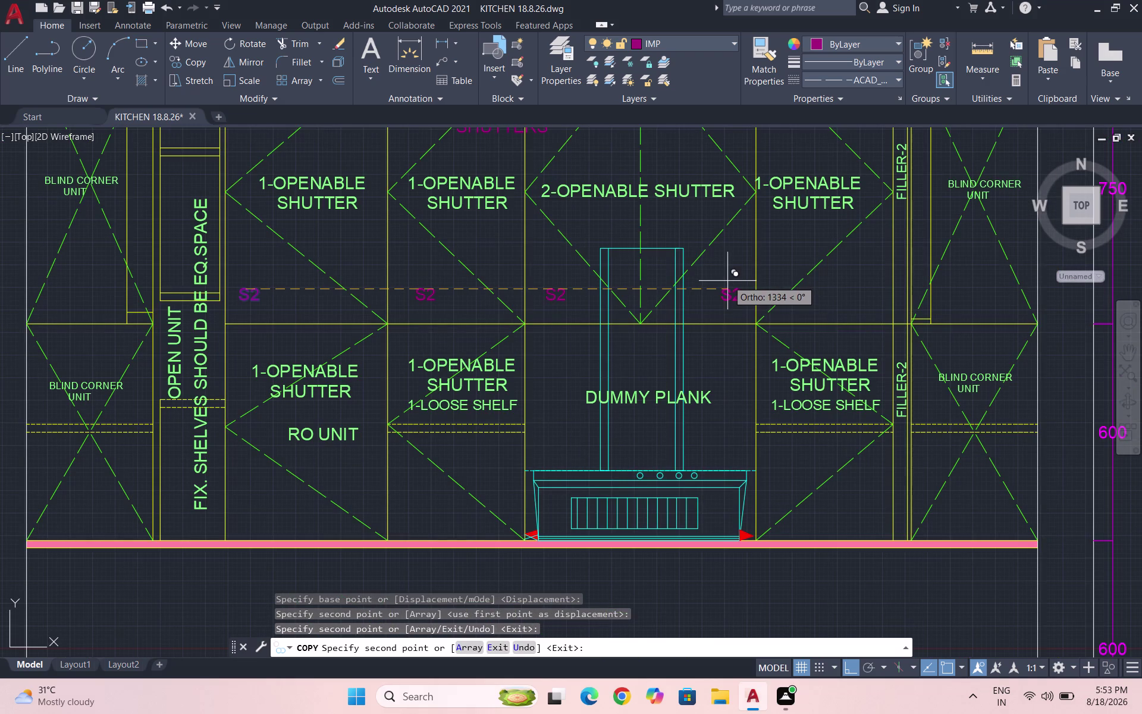
click(729, 299)
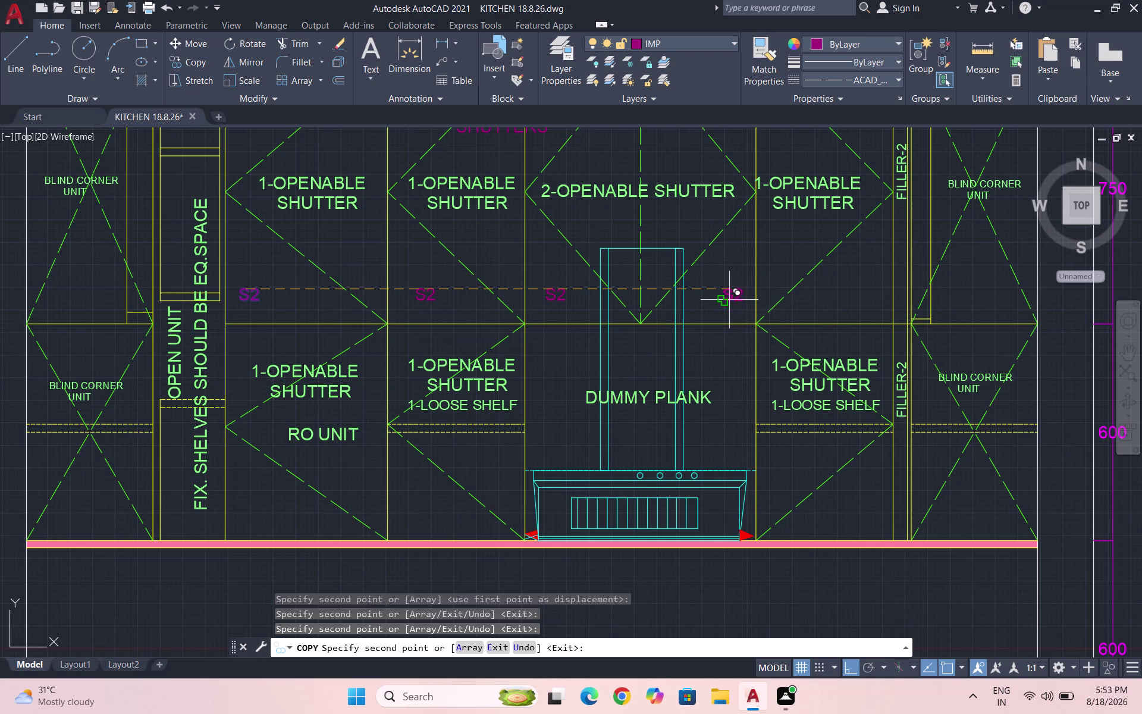
click(868, 302)
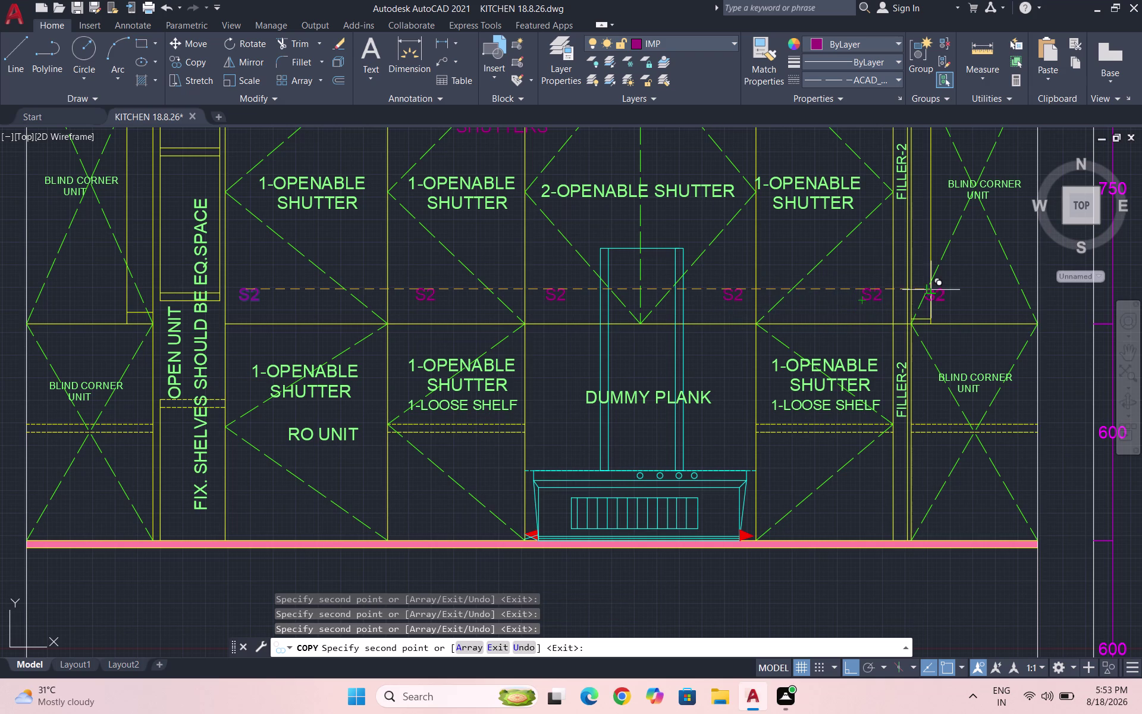
scroll(up, 3)
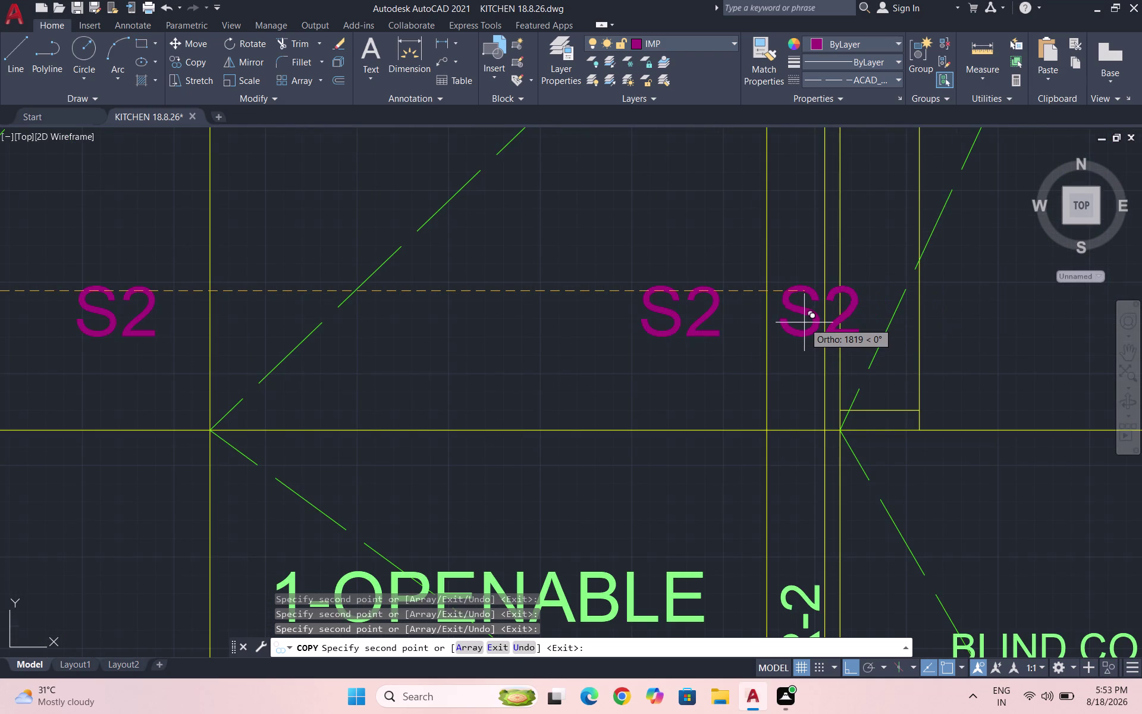
scroll(up, 3)
click(764, 335)
scroll(down, 3)
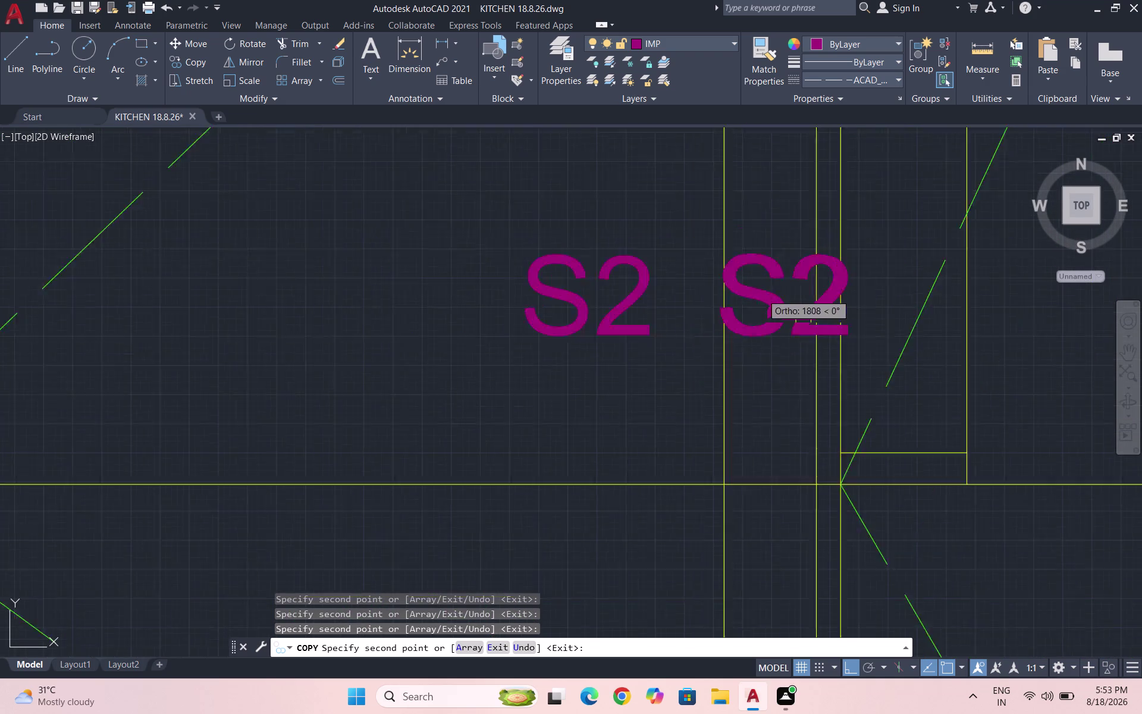
scroll(down, 3)
scroll(down, 3)
scroll(down, 3)
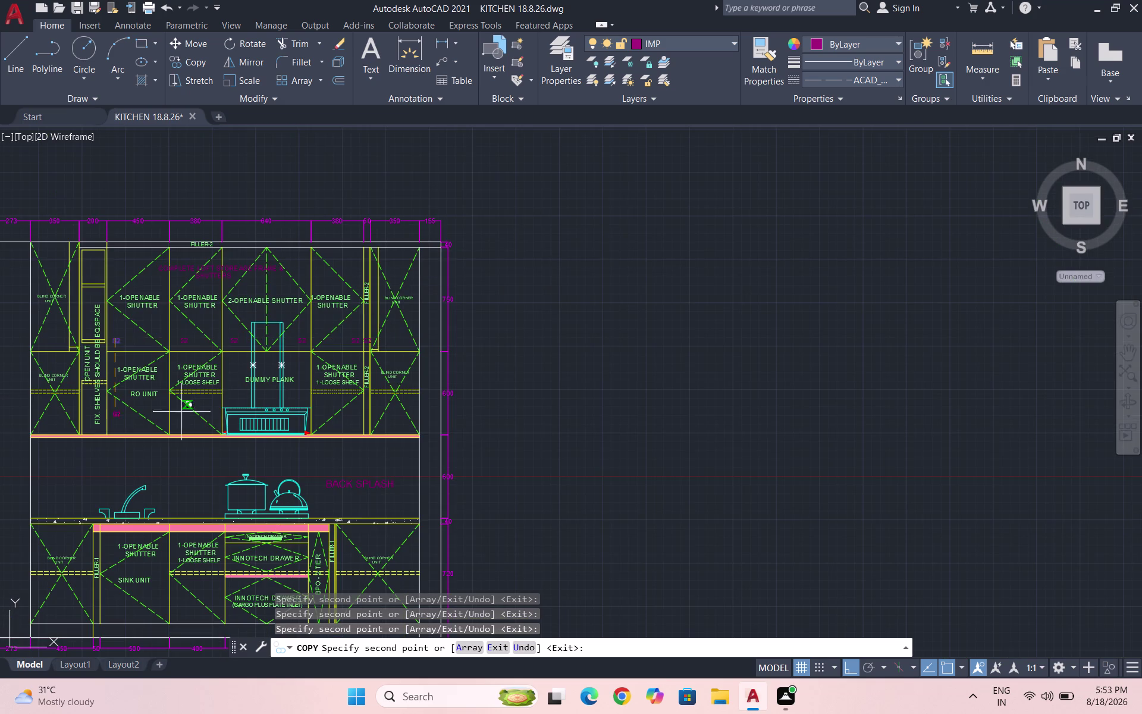
scroll(up, 3)
click(129, 420)
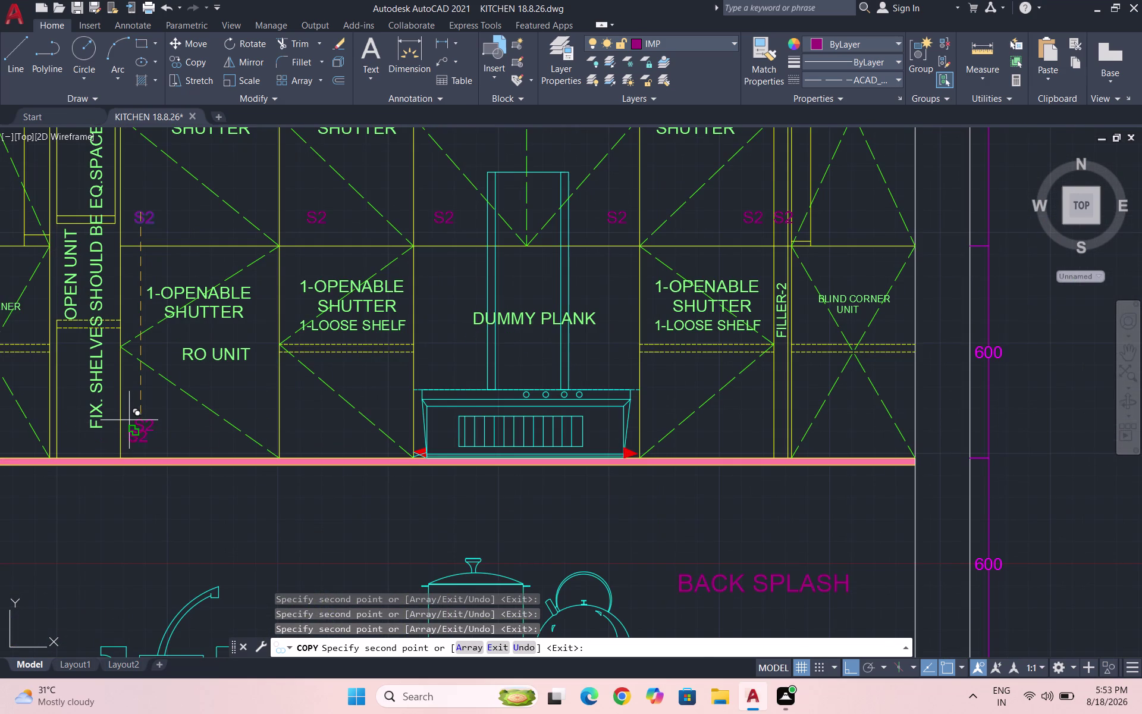
key(Escape)
click(161, 440)
Copy the lower S2 label onto the next lower, loose-shelf and right lower shutters.
click(122, 418)
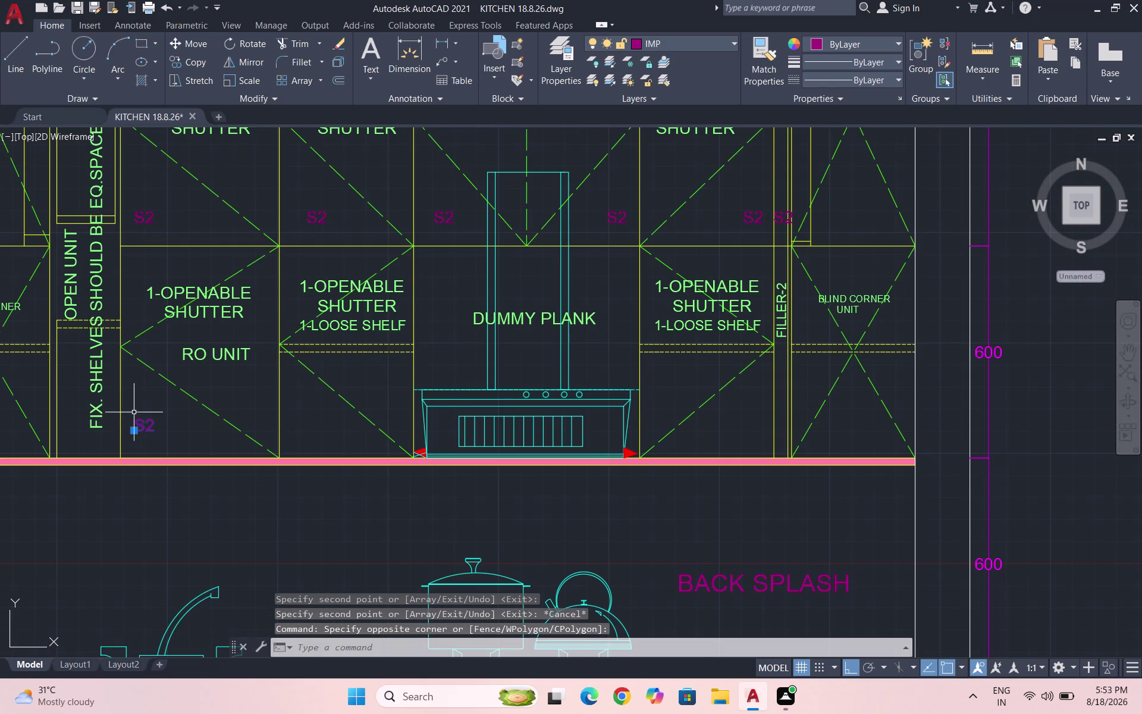
text(CO)
key(Return)
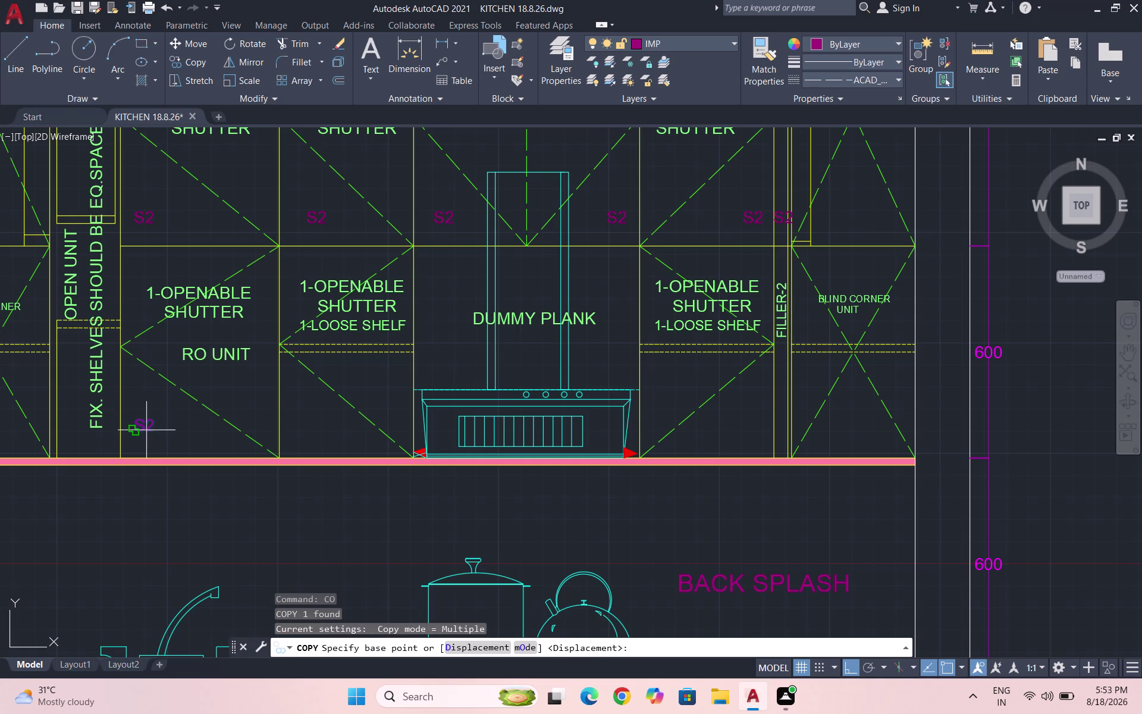
click(146, 430)
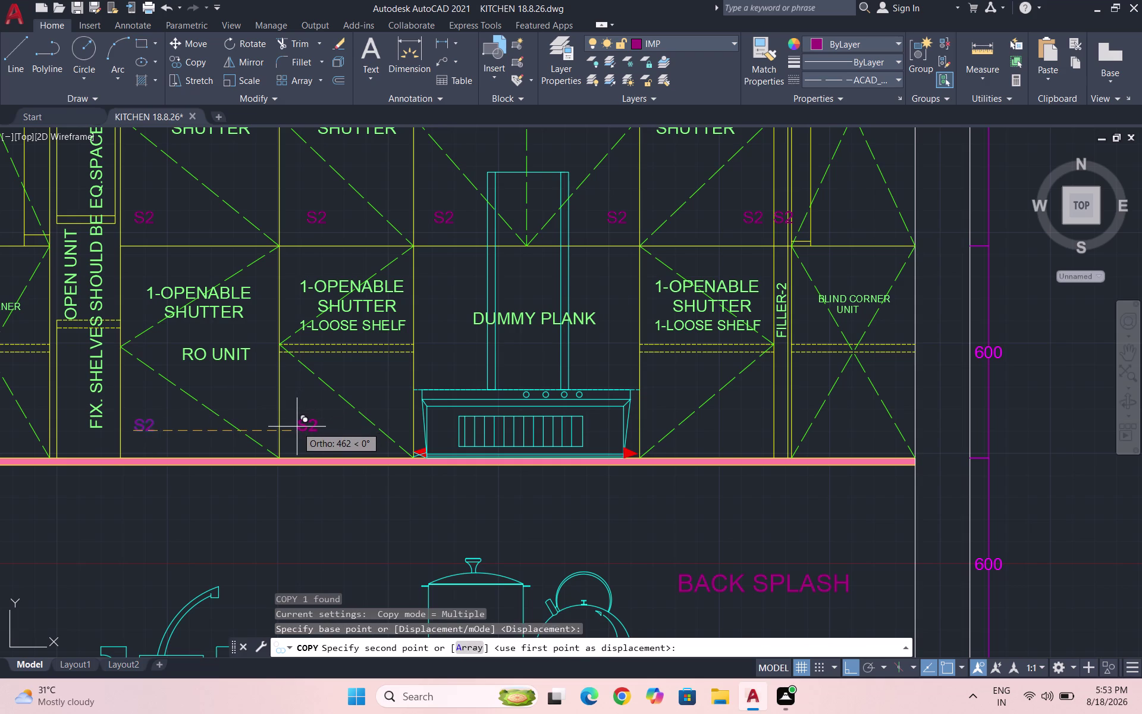
click(303, 425)
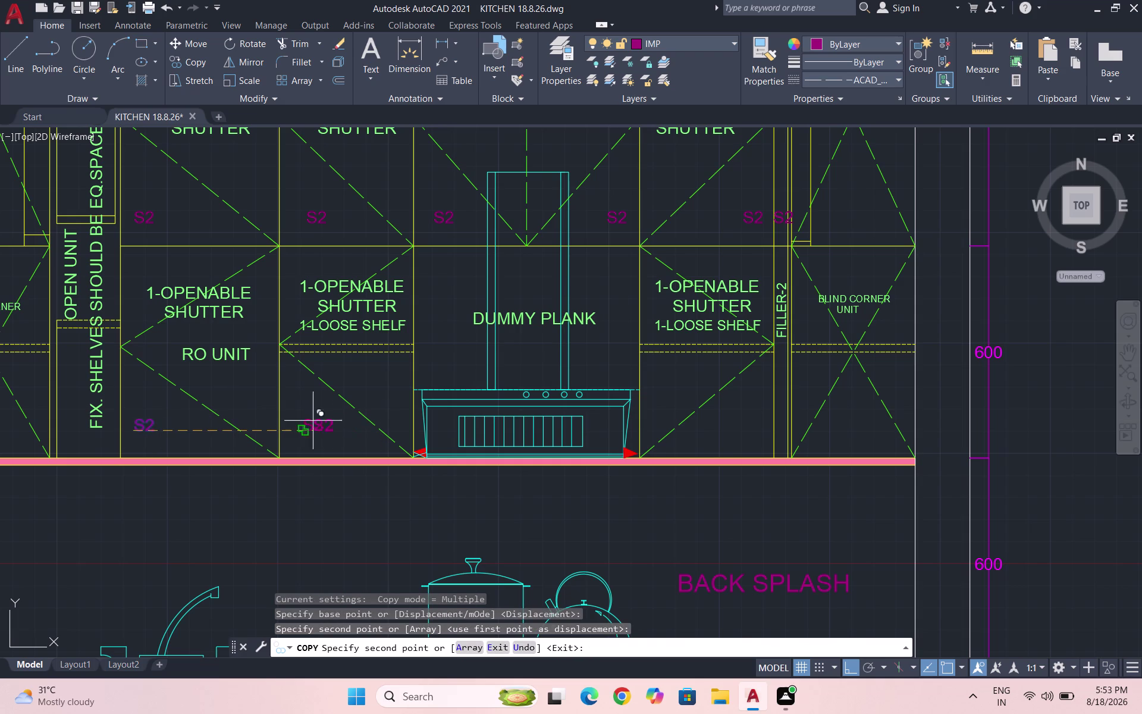
click(746, 440)
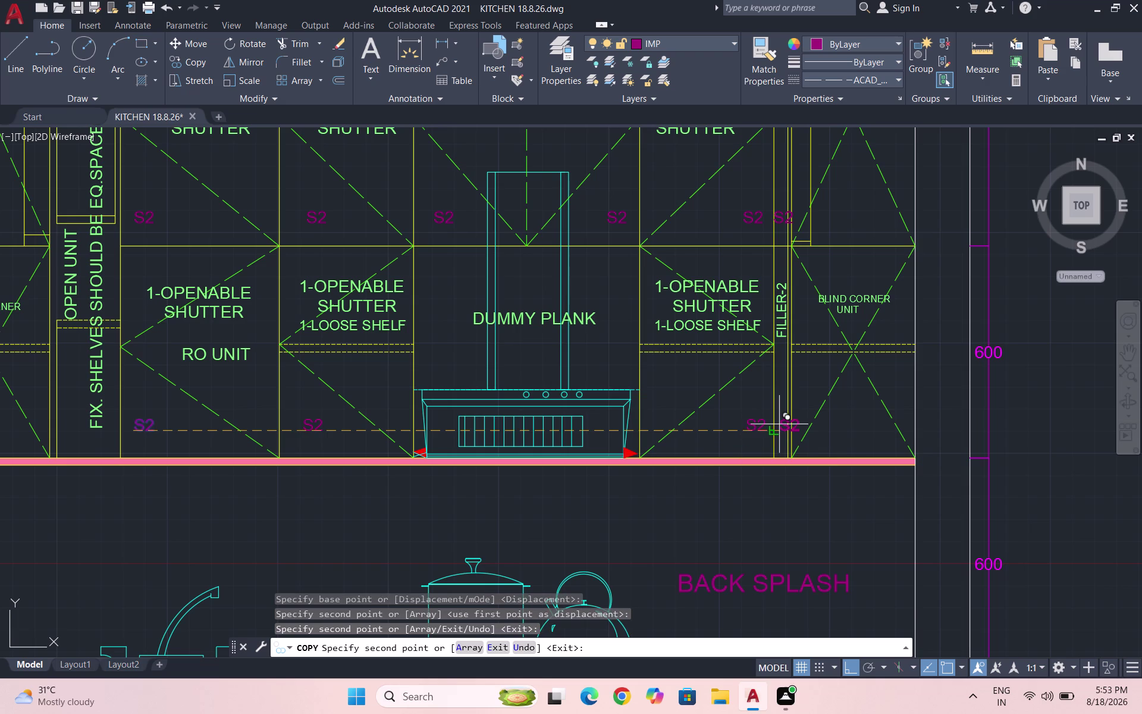
click(777, 426)
key(Escape)
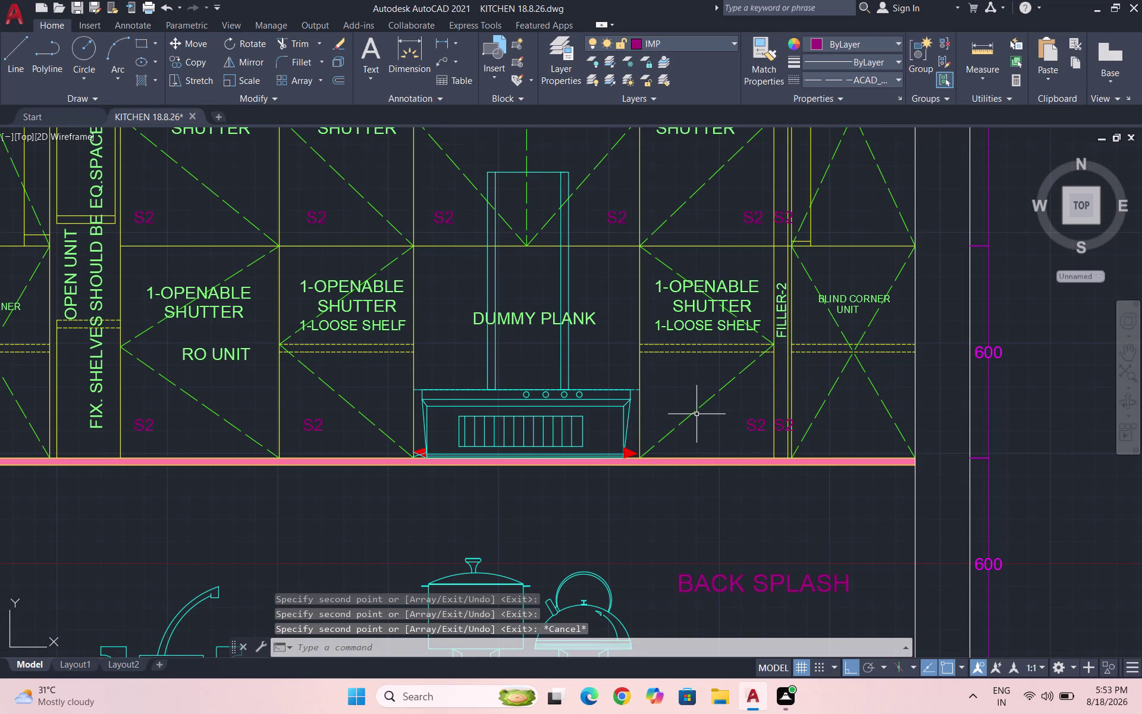
Save the drawing.
key(ctrl+s)
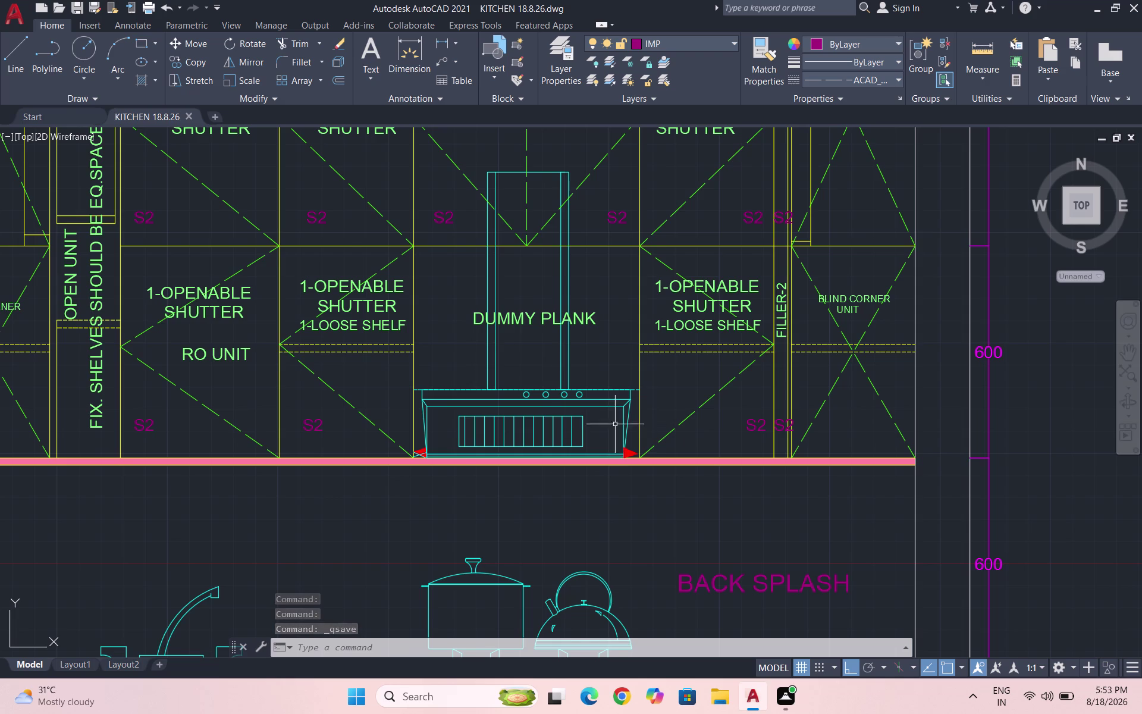
scroll(down, 3)
scroll(down, 3)
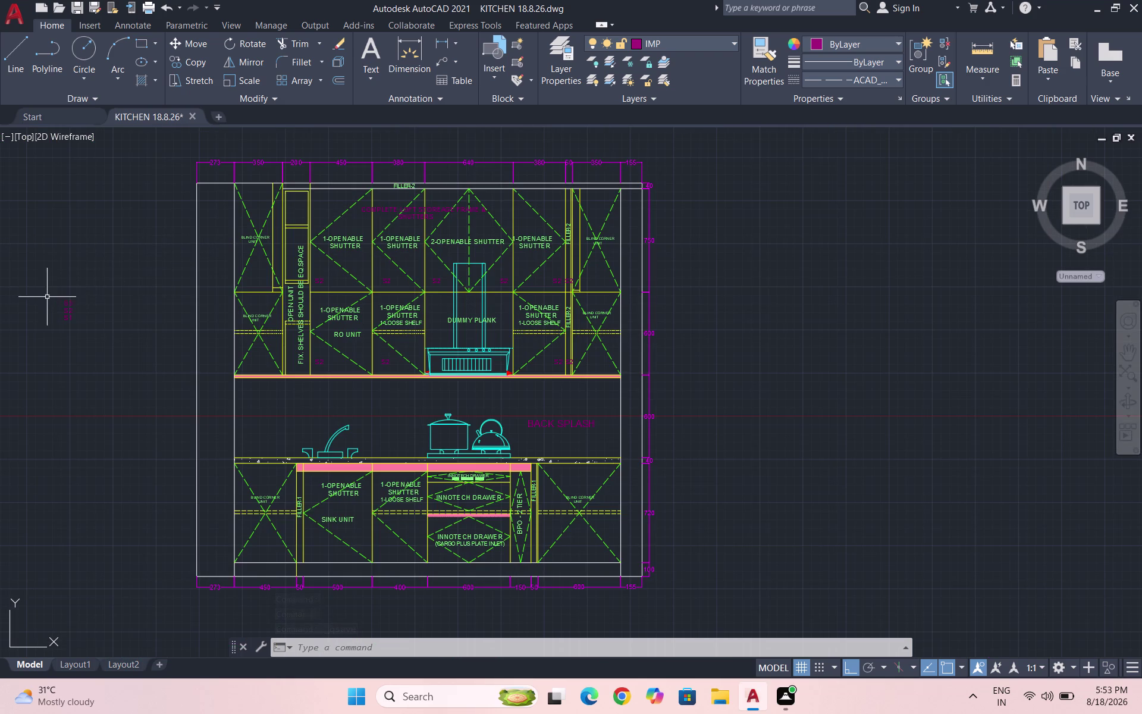
scroll(up, 3)
Copy the S3 legend label to the top of the open shelving unit and save.
click(163, 361)
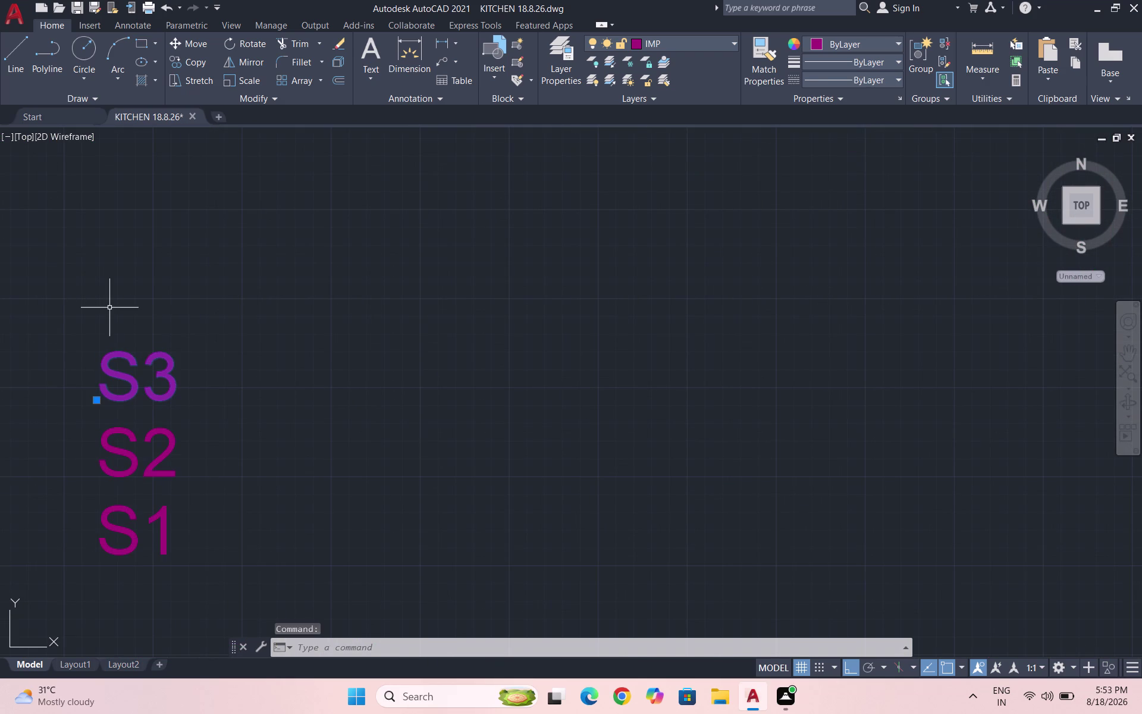
text(CO)
key(Return)
click(117, 355)
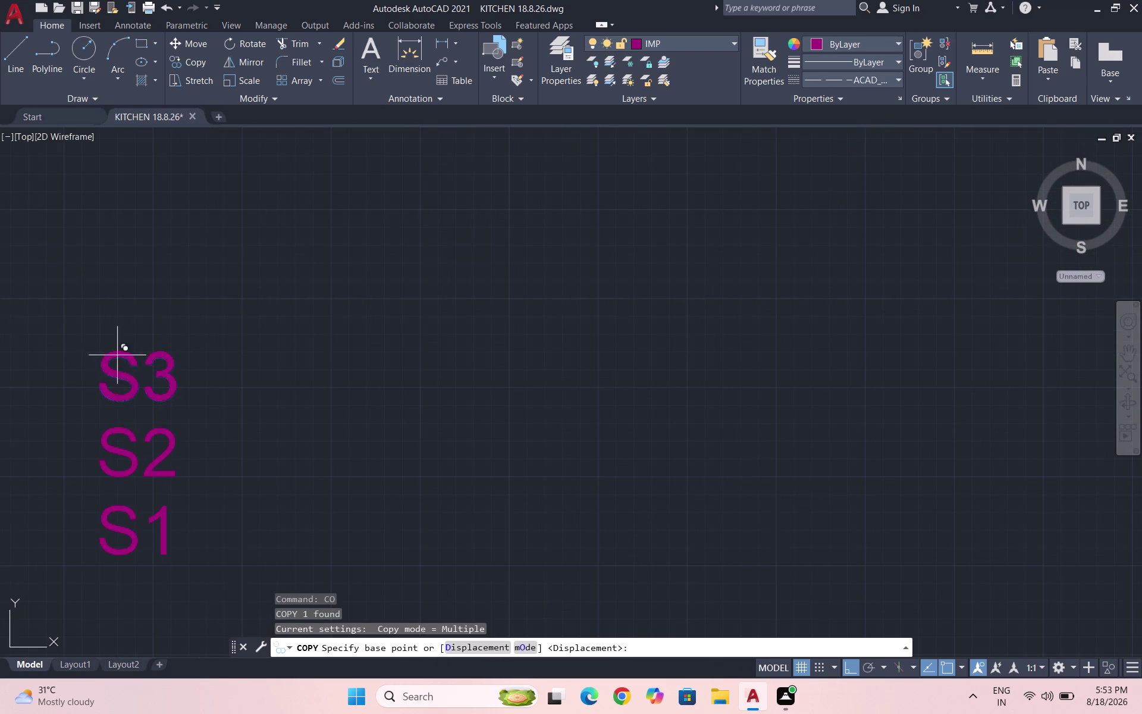
scroll(down, 3)
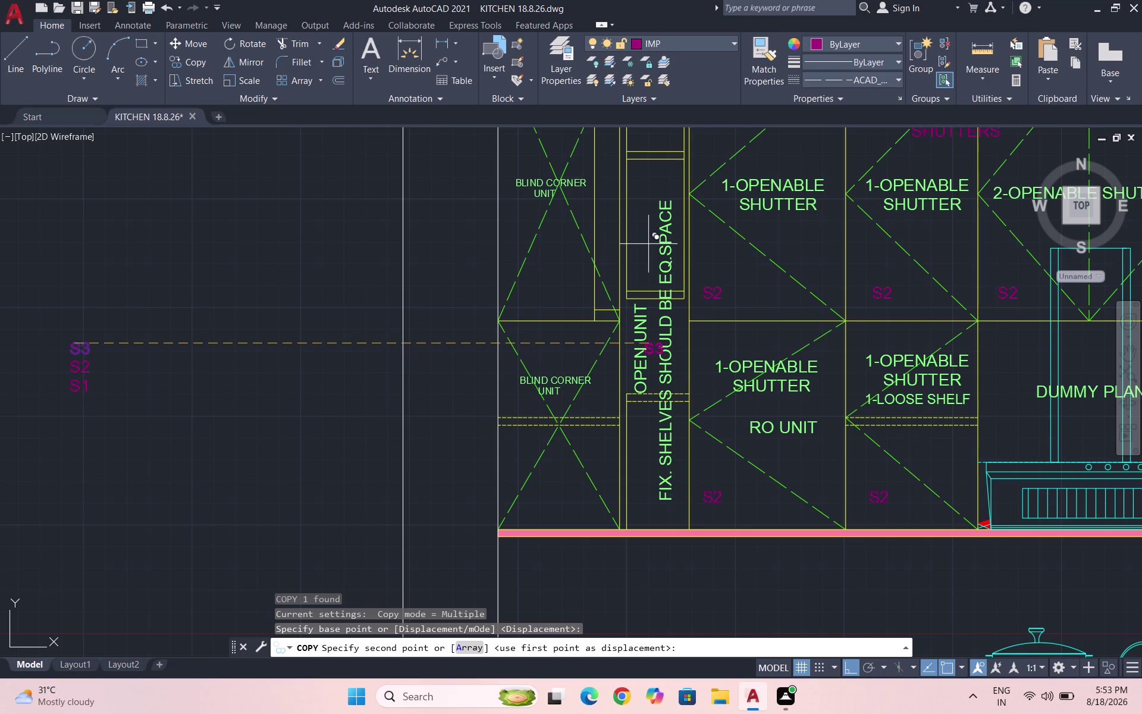
key(F8)
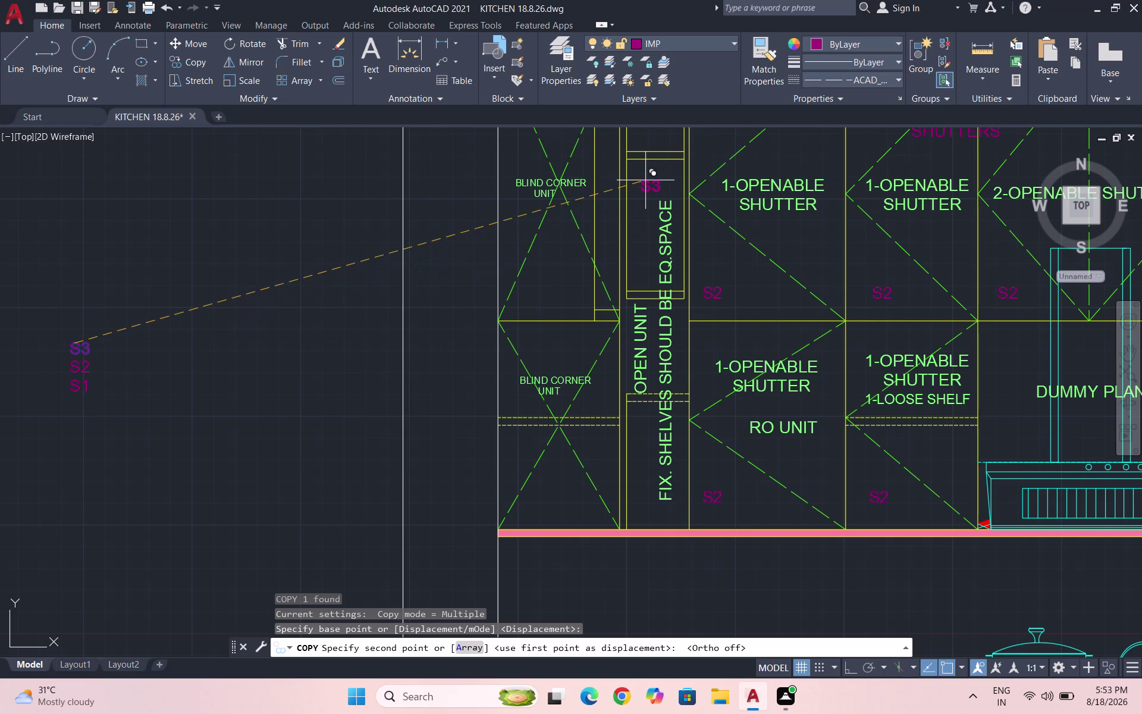
click(645, 180)
key(Escape)
key(ctrl+s)
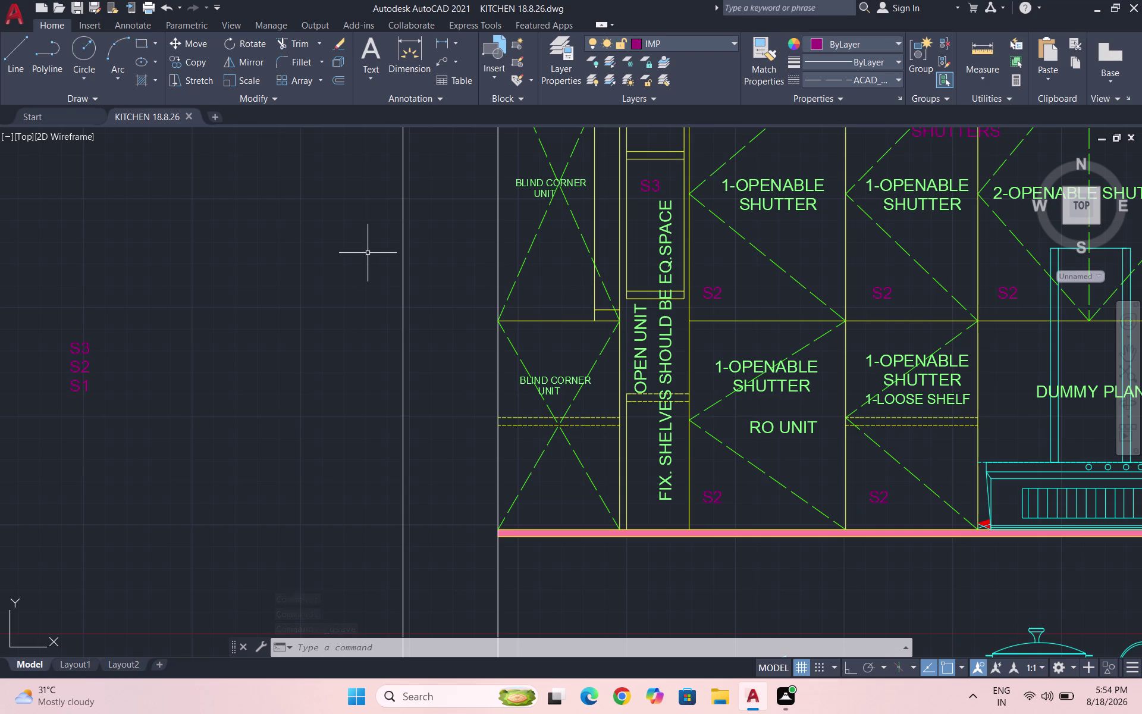
scroll(down, 3)
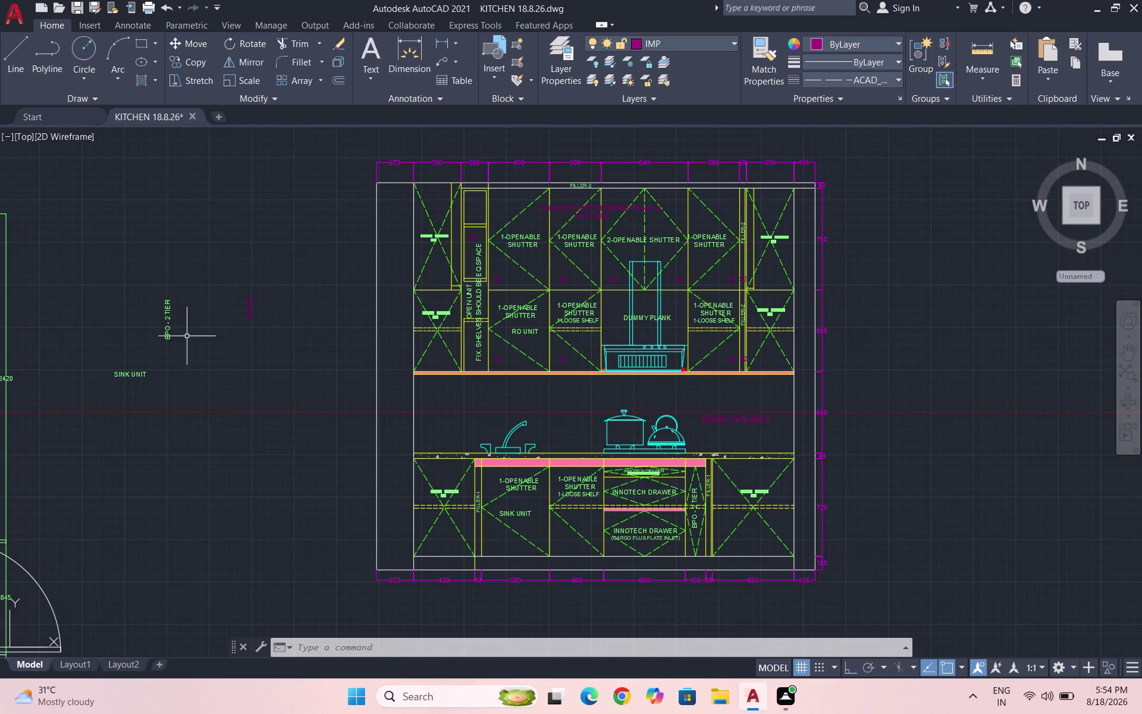
Select the S1 label and try copying it, then cancel the half-finished attempt.
scroll(up, 3)
scroll(up, 3)
drag(264, 311, 252, 304)
click(233, 295)
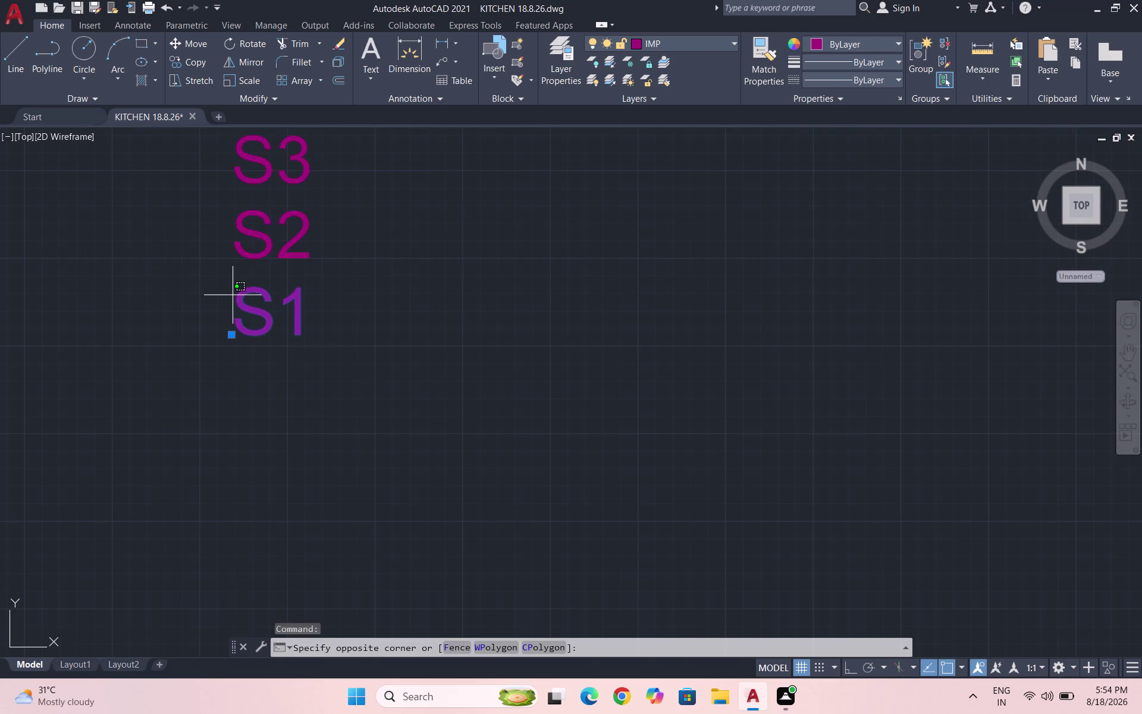
text(CO)
click(257, 323)
click(275, 312)
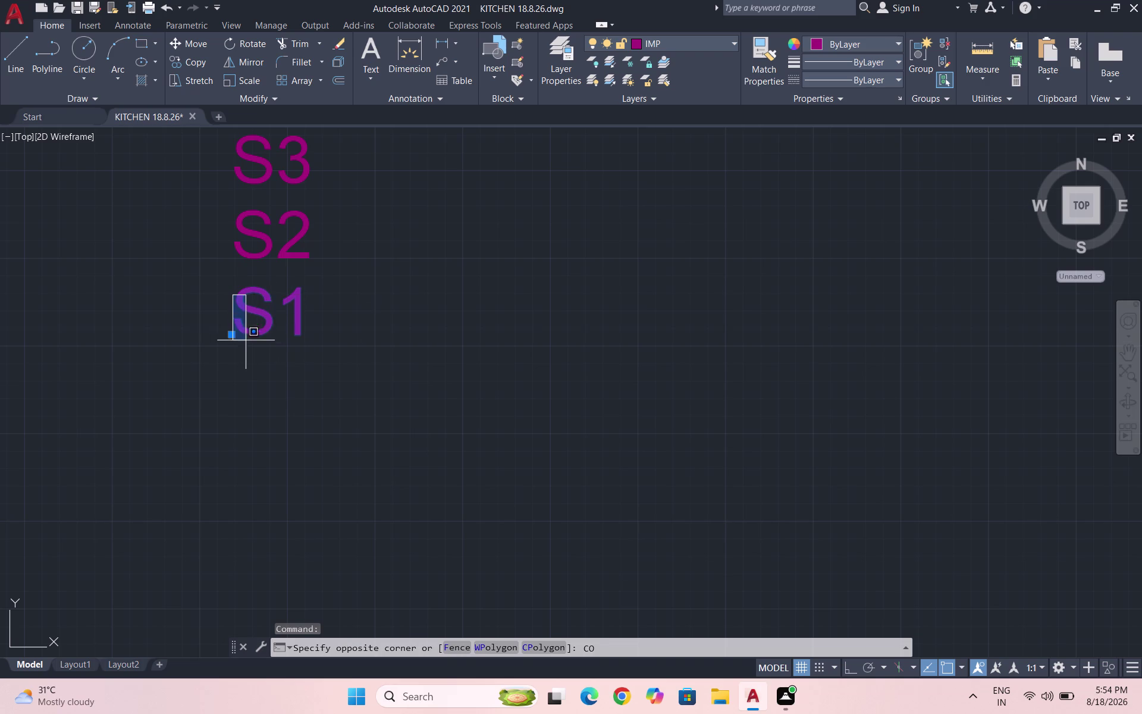
key(Escape)
Reselect the S1 label, copy it from its reference point, and place a first copy.
drag(352, 362, 251, 336)
click(200, 286)
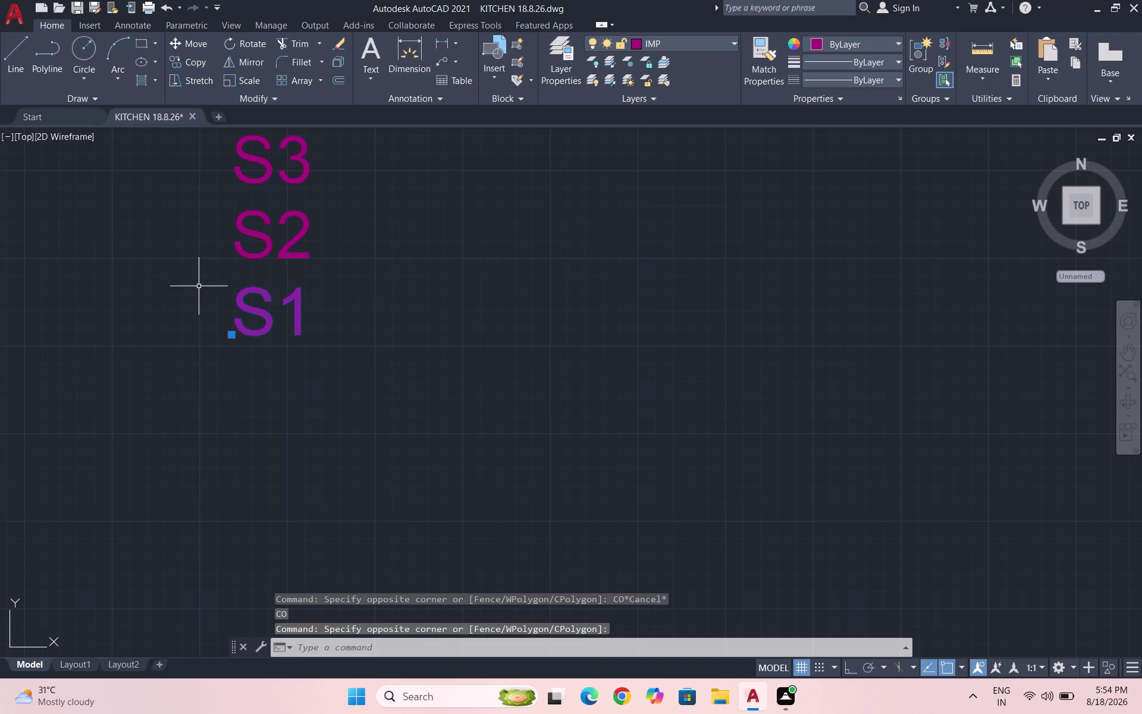
text(CO)
key(Return)
click(273, 326)
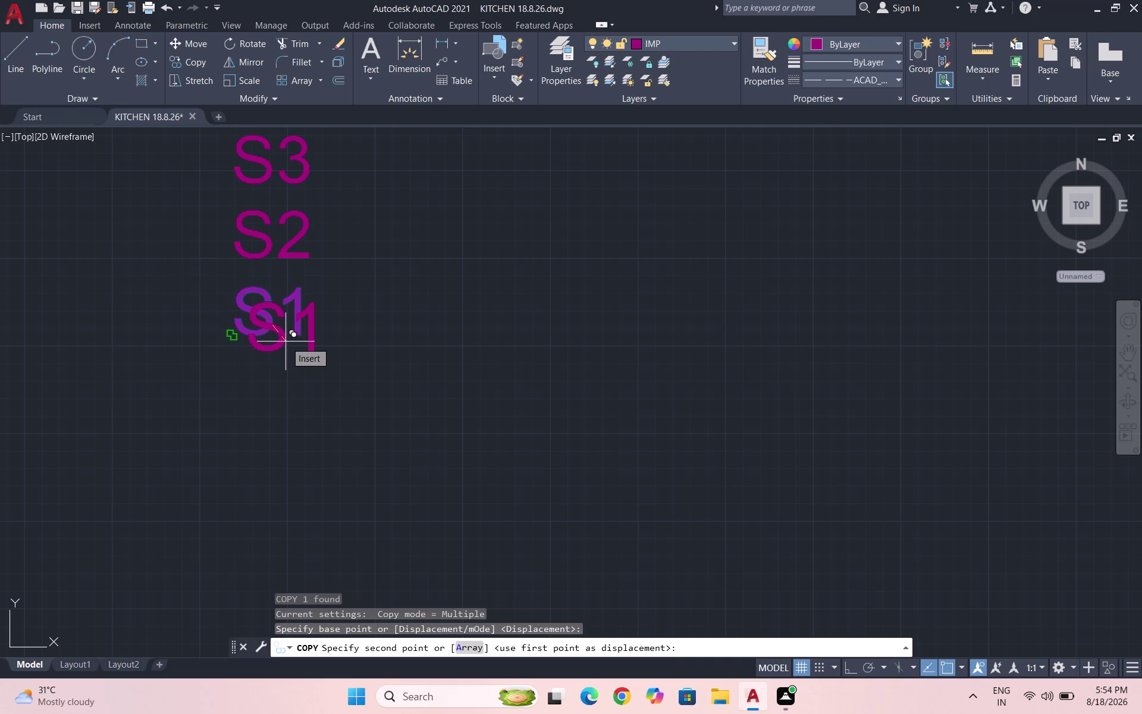
click(288, 339)
Place S1 copies at the sink unit corner, beside it, and on the next shutter.
scroll(down, 3)
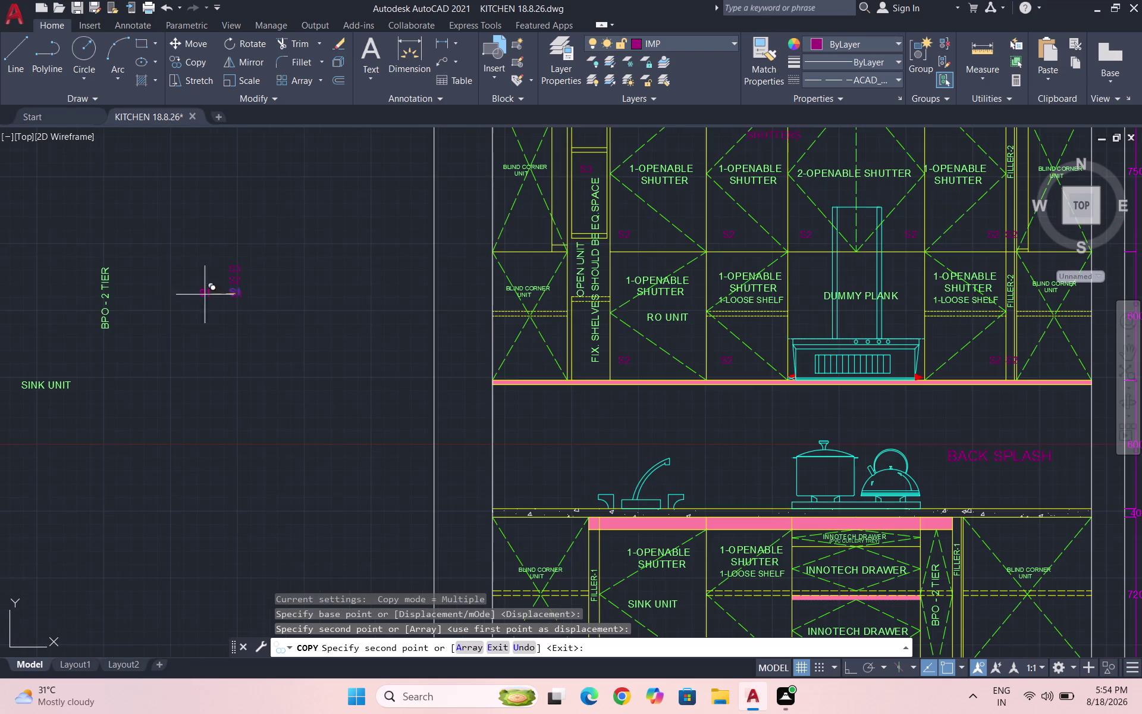
scroll(down, 3)
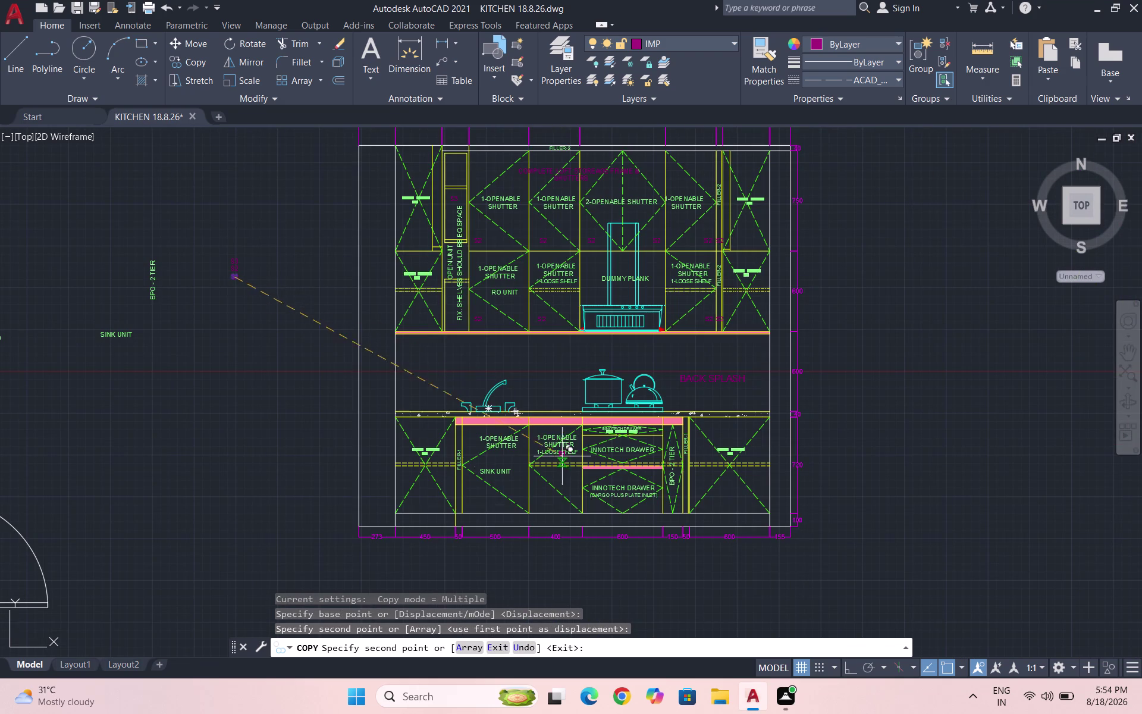
scroll(up, 3)
scroll(up, 3)
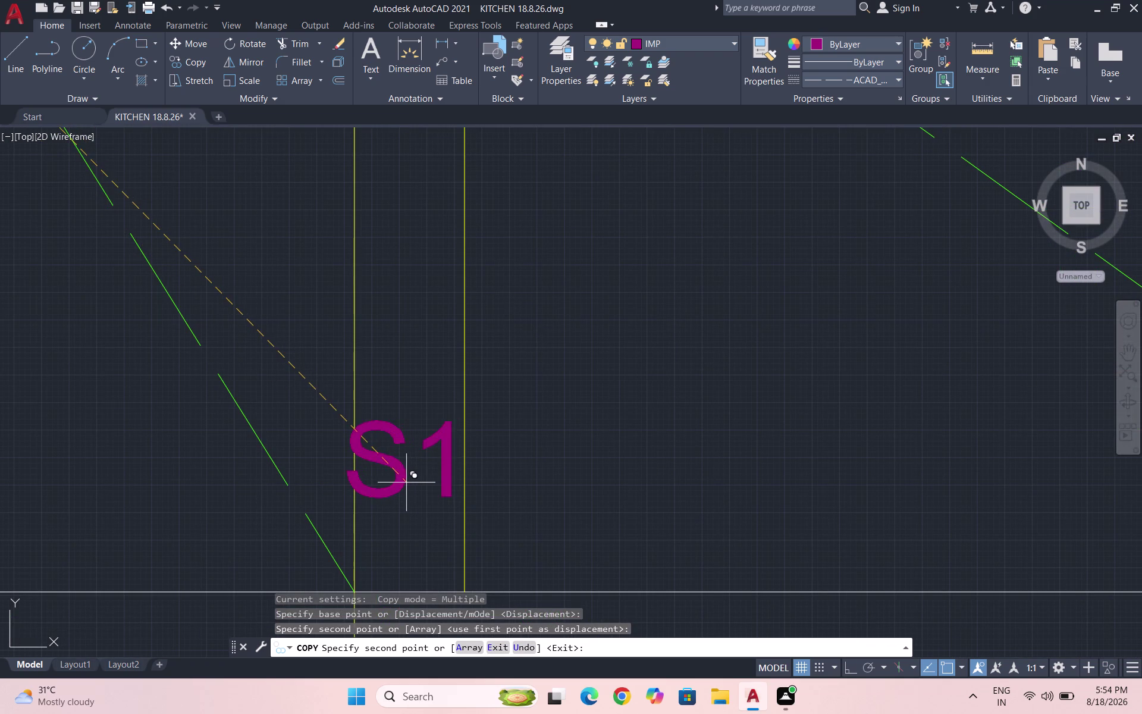
click(407, 481)
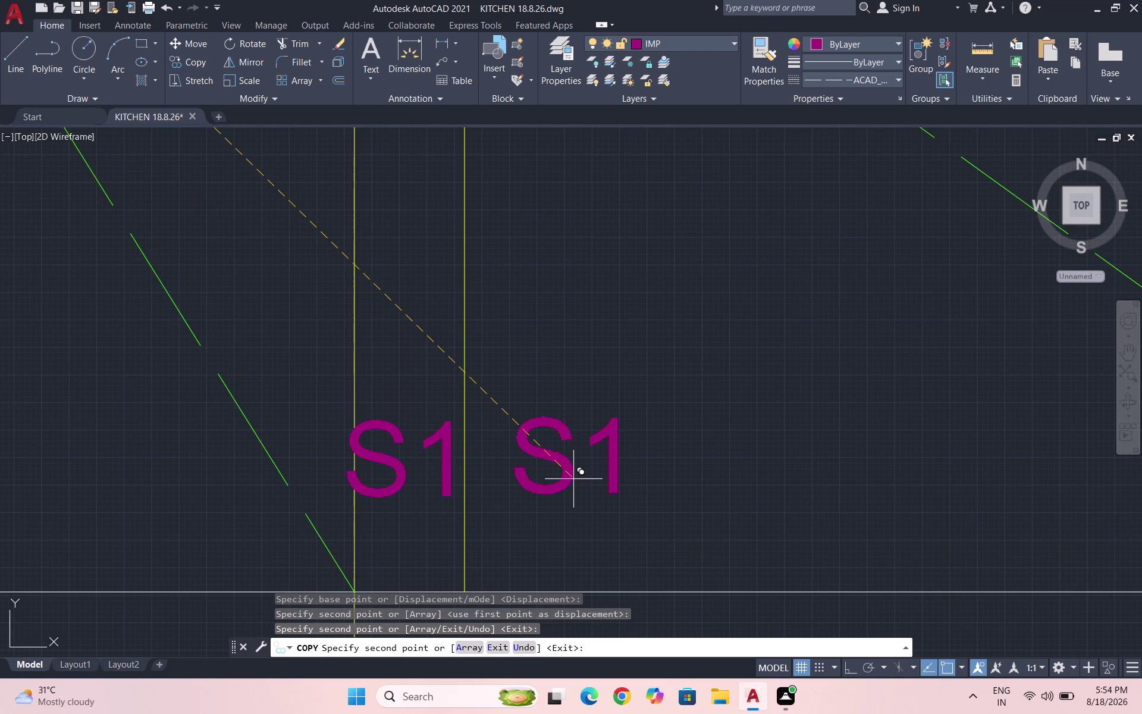
click(573, 480)
scroll(down, 3)
scroll(down, 3)
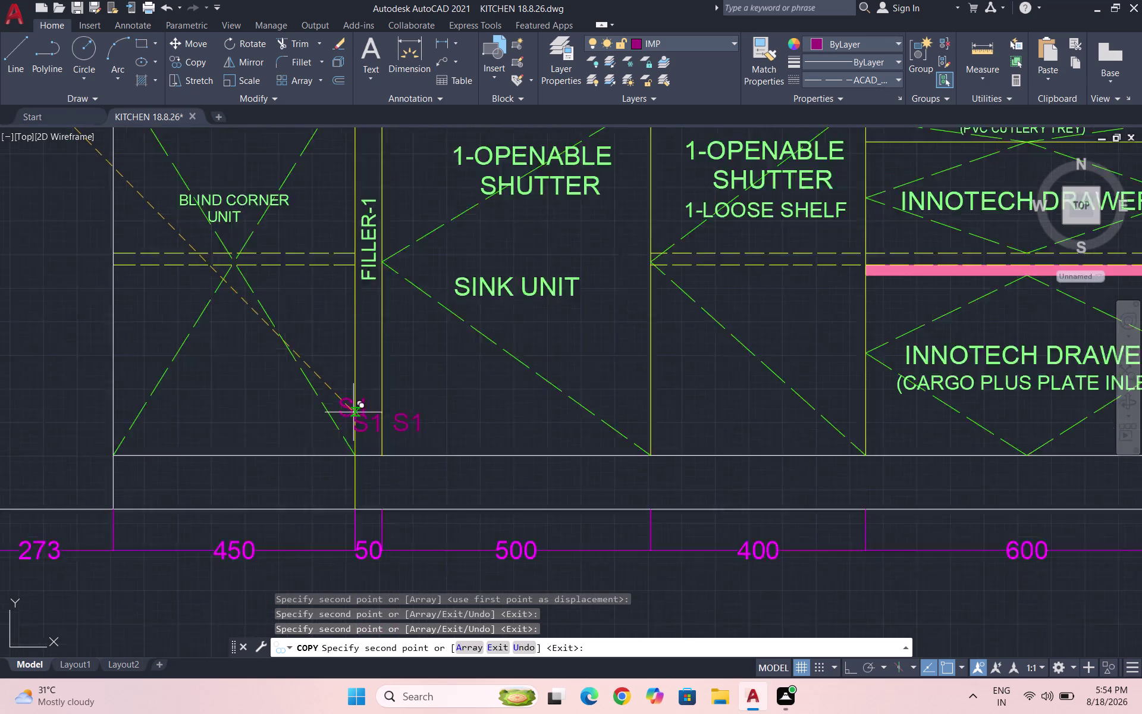
scroll(up, 3)
scroll(up, 3)
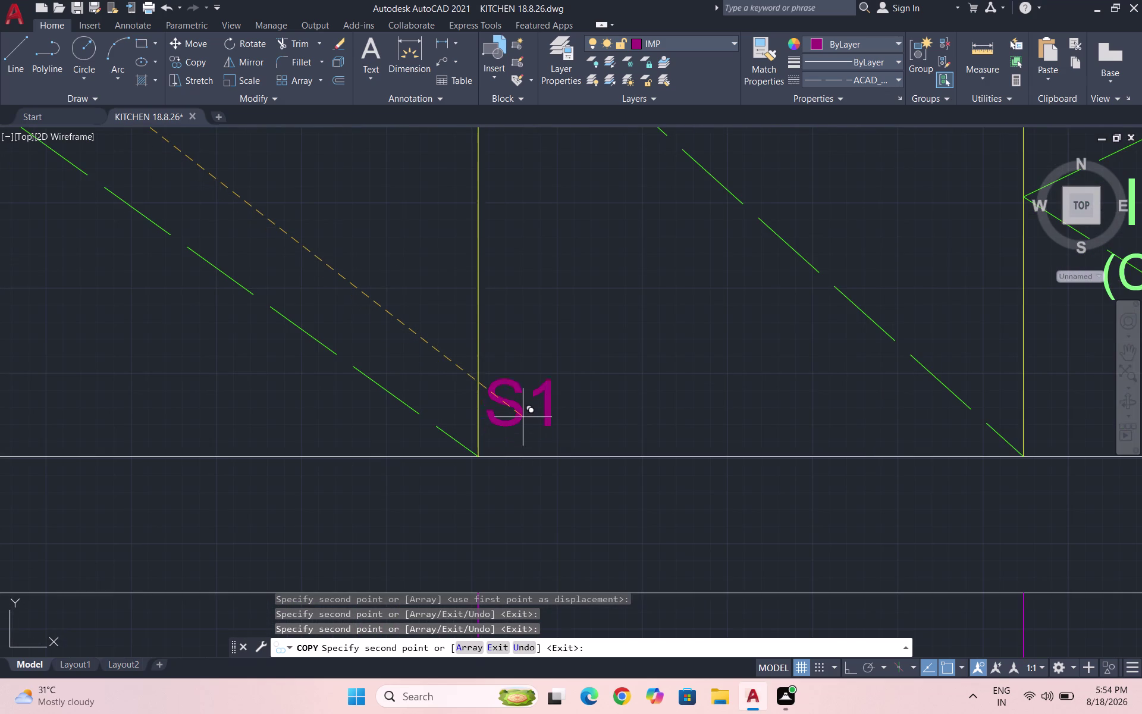
click(524, 414)
Place S1 copies at the drawer unit corner and around the BPO - 2 TIER unit.
scroll(down, 3)
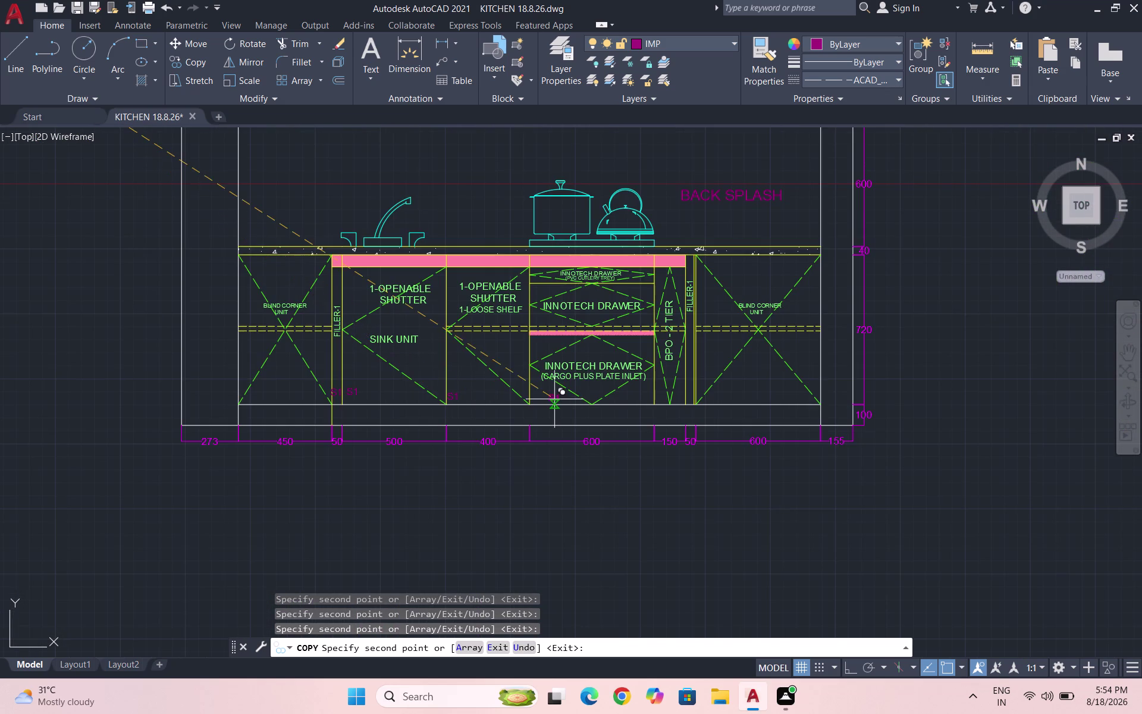
scroll(up, 3)
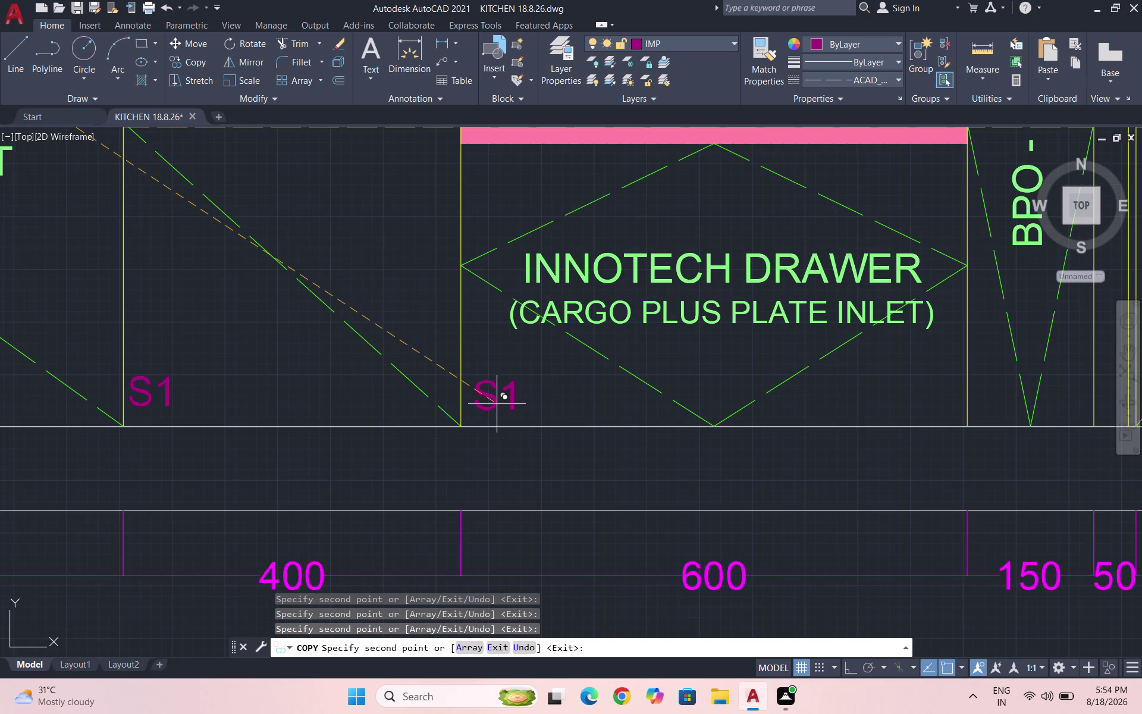
click(497, 404)
scroll(up, 3)
scroll(down, 3)
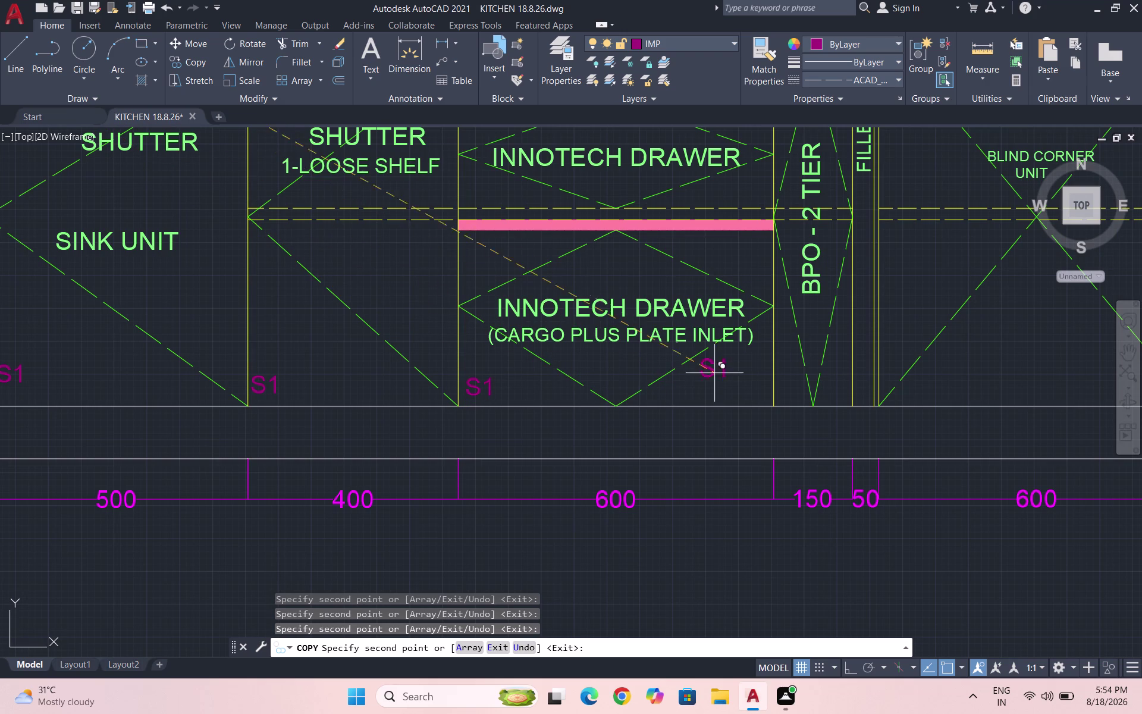
scroll(up, 3)
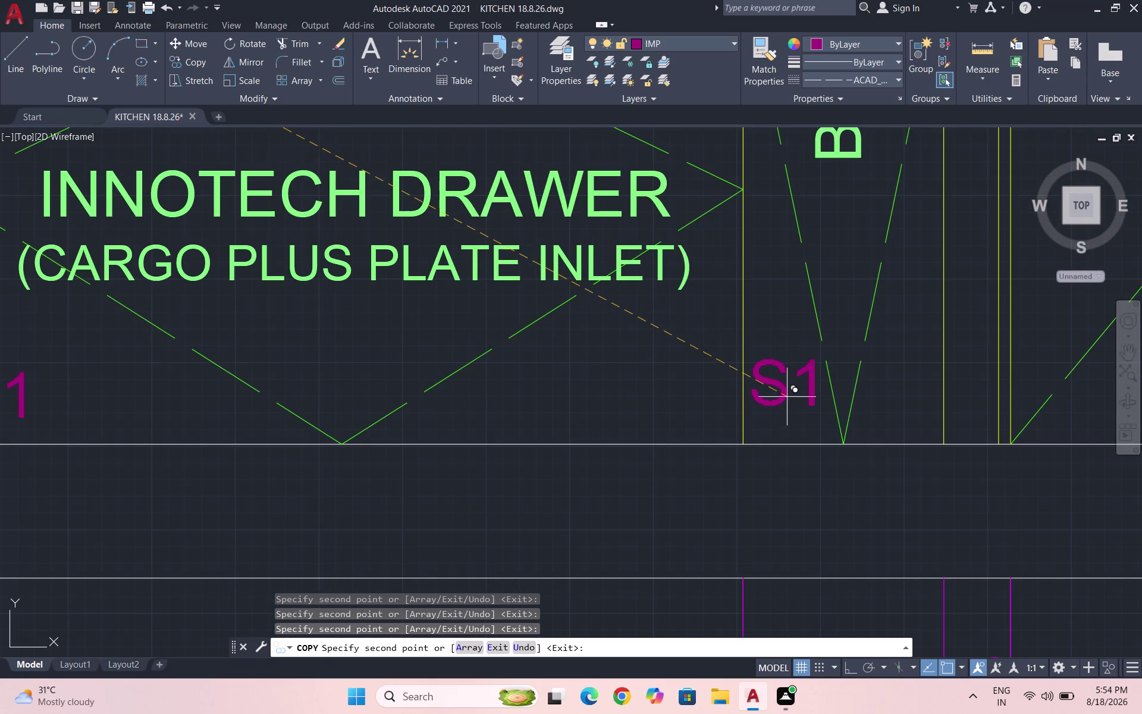
click(787, 397)
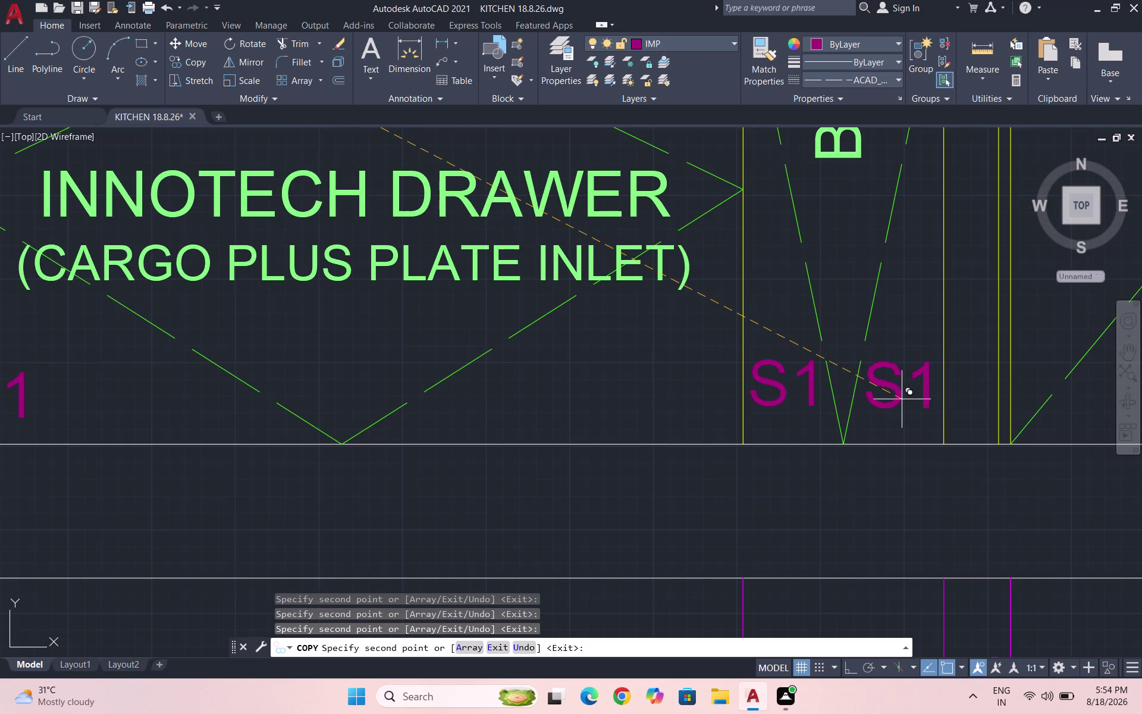
click(901, 399)
Place S1 on the upper INNOTECH DRAWER and cutlery tray drawer, then end copying.
scroll(down, 3)
scroll(down, 3)
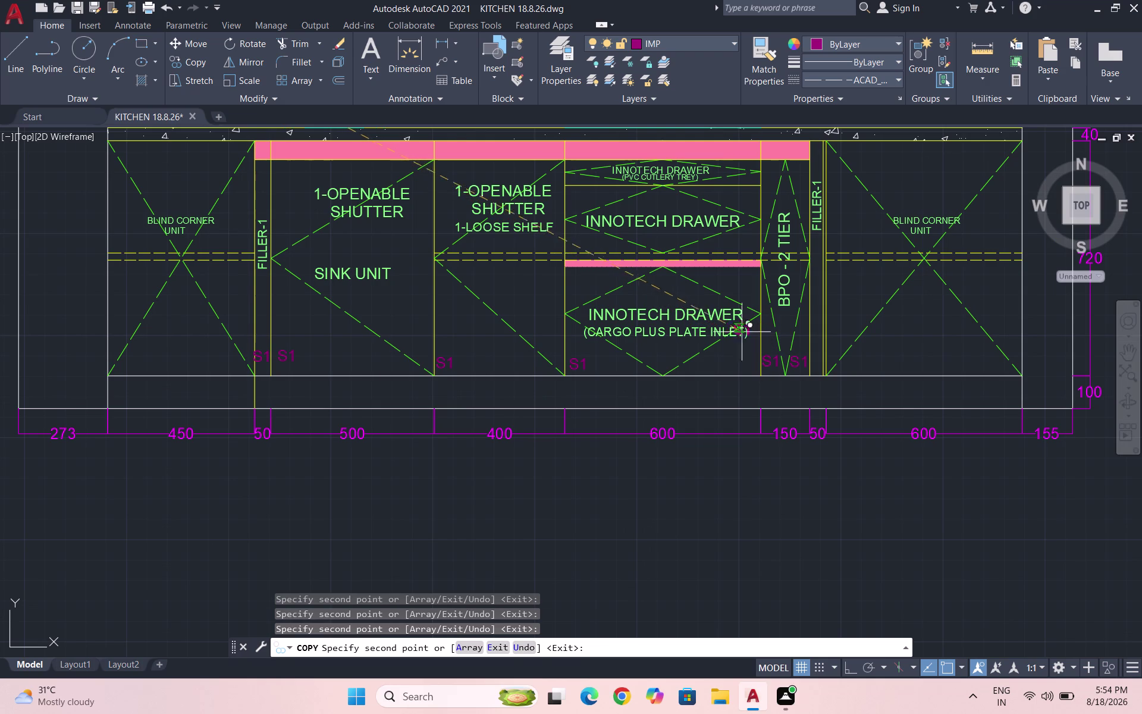
scroll(up, 3)
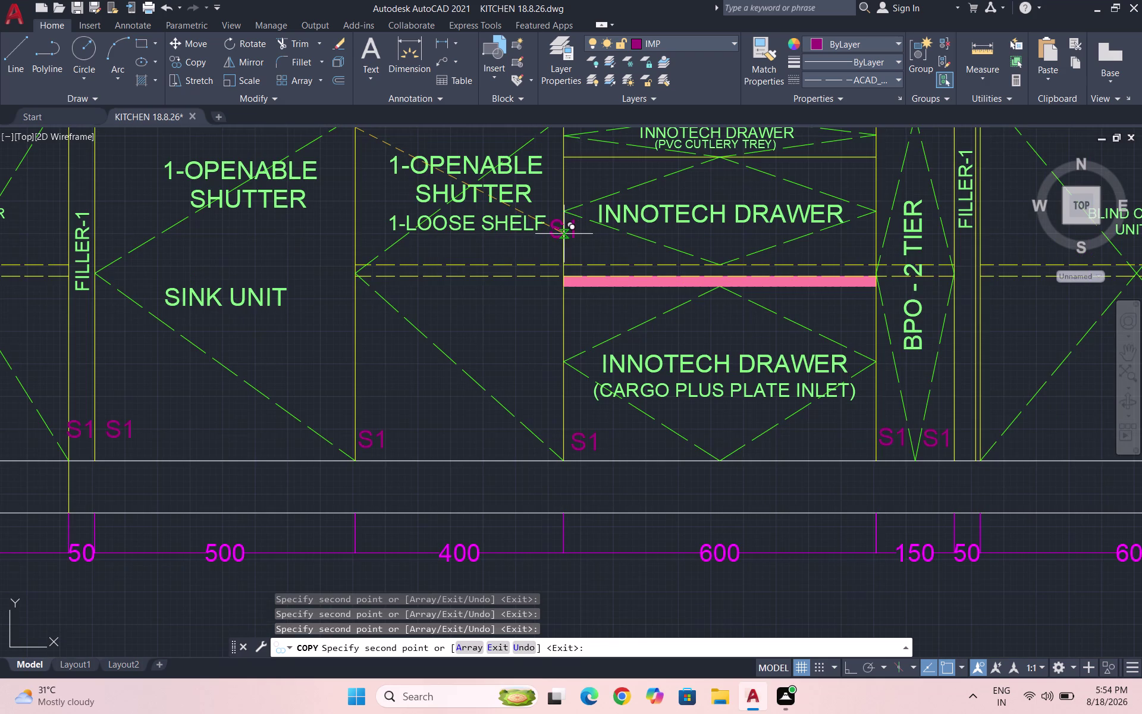
scroll(up, 3)
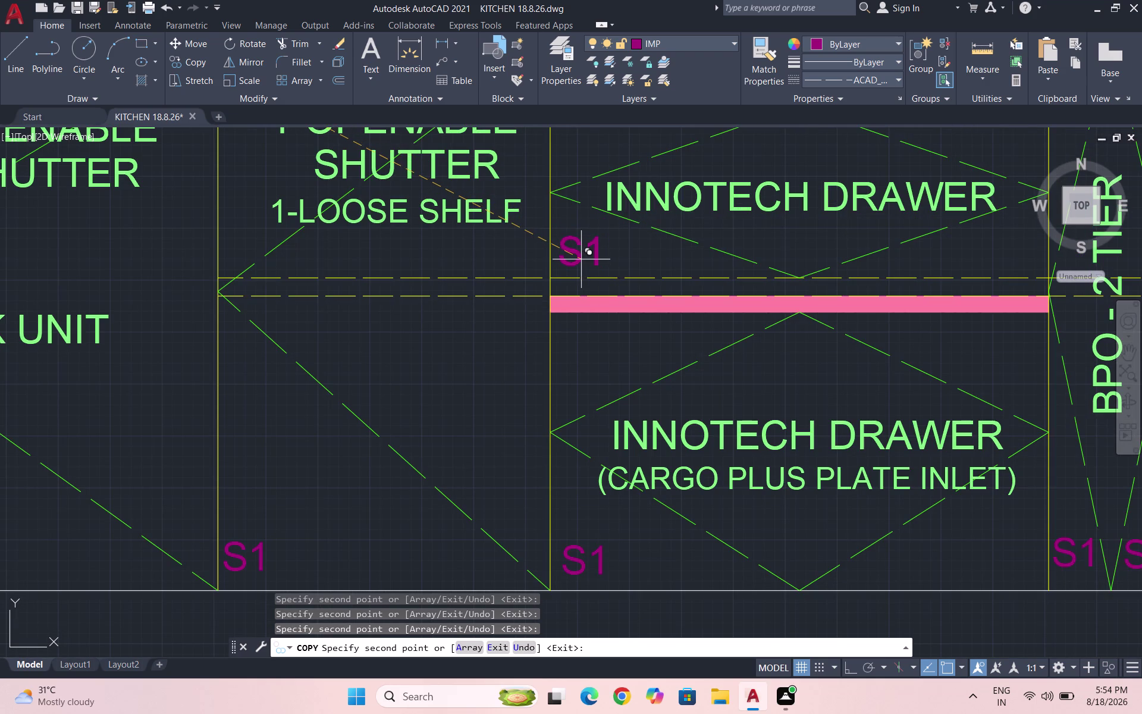
scroll(down, 3)
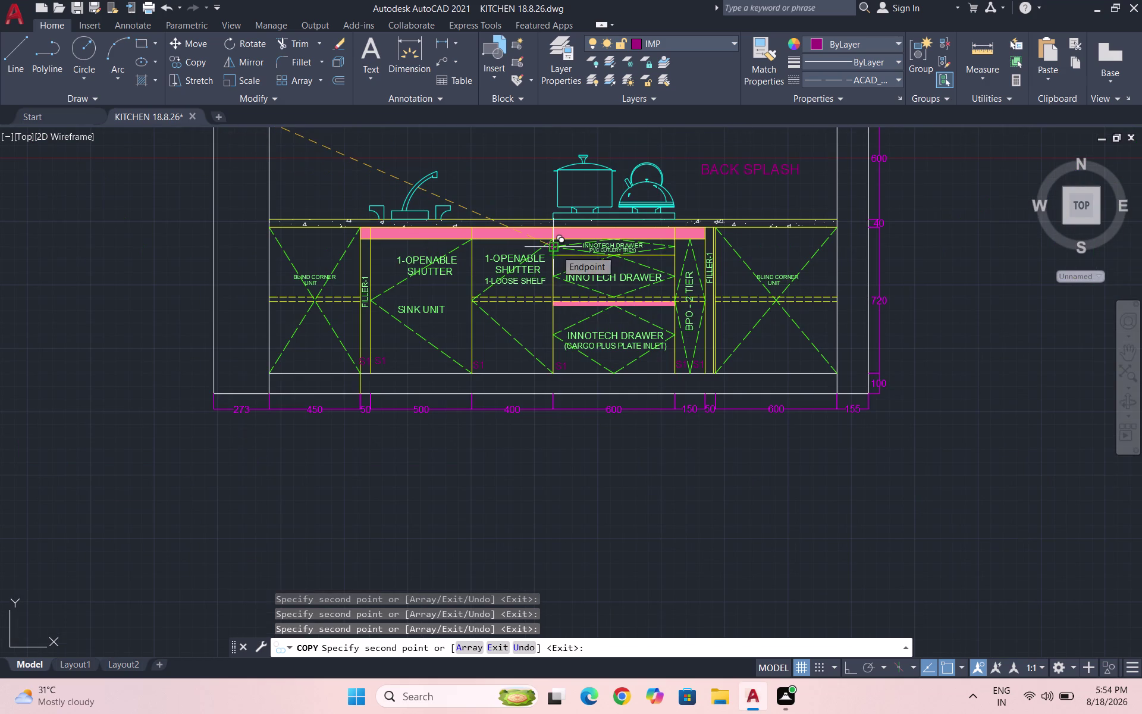
scroll(up, 3)
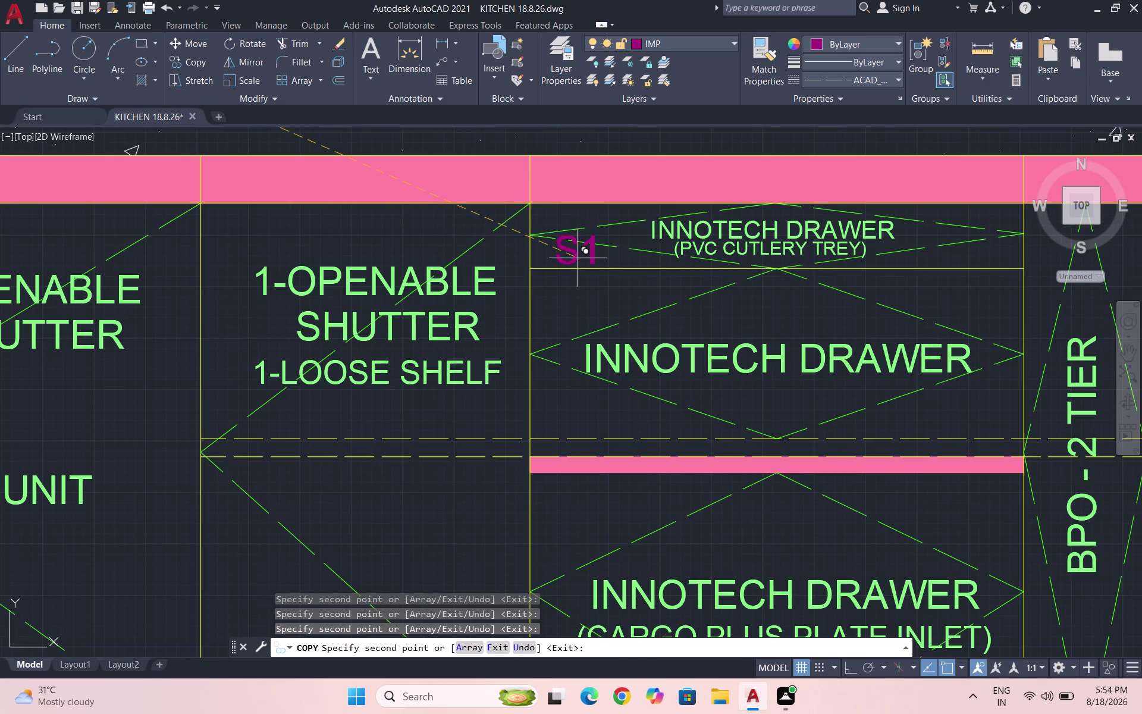
scroll(down, 3)
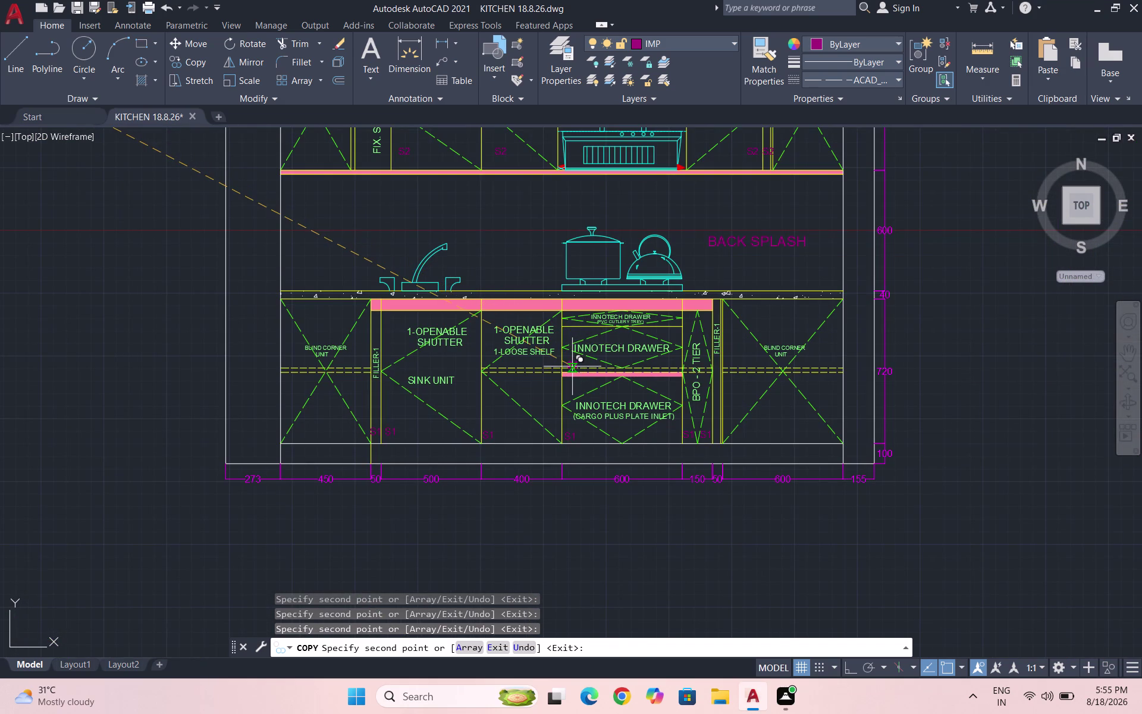
scroll(up, 3)
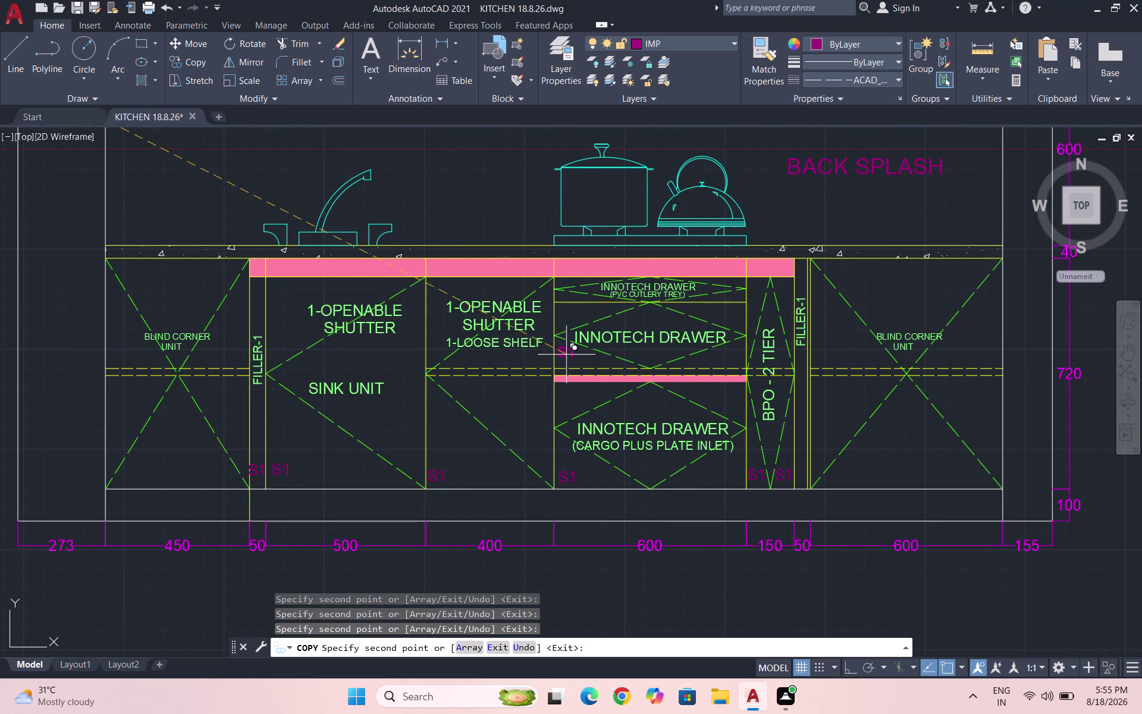
click(566, 359)
scroll(up, 3)
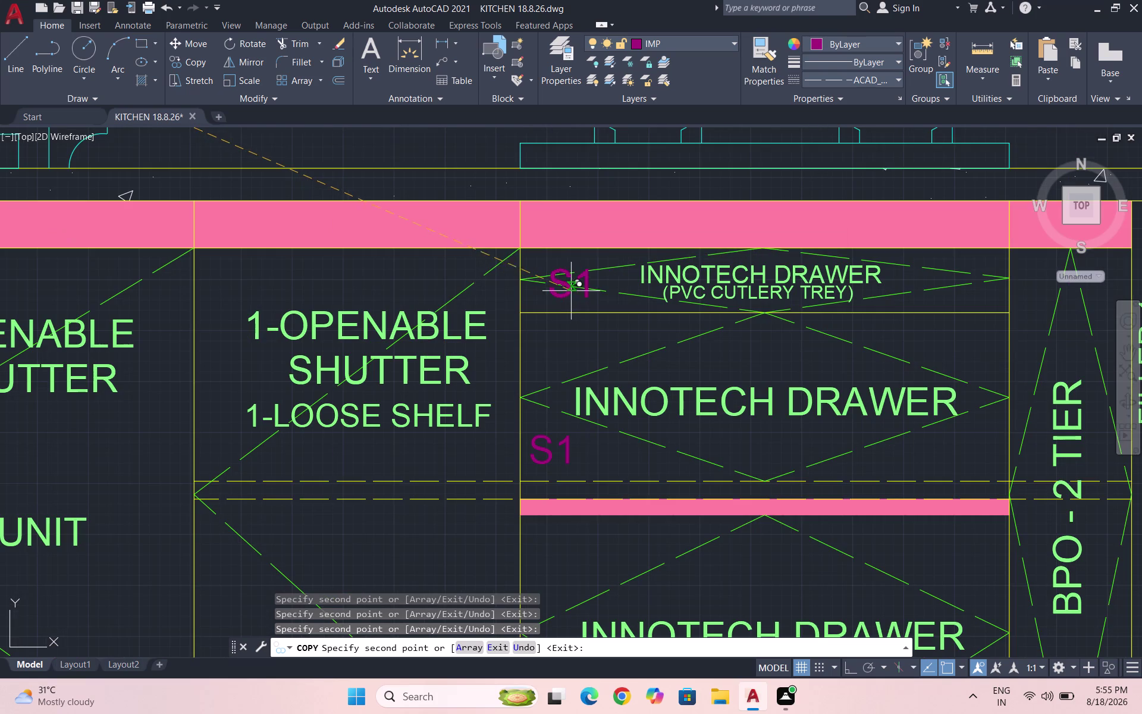
click(569, 303)
scroll(down, 3)
scroll(down, 3)
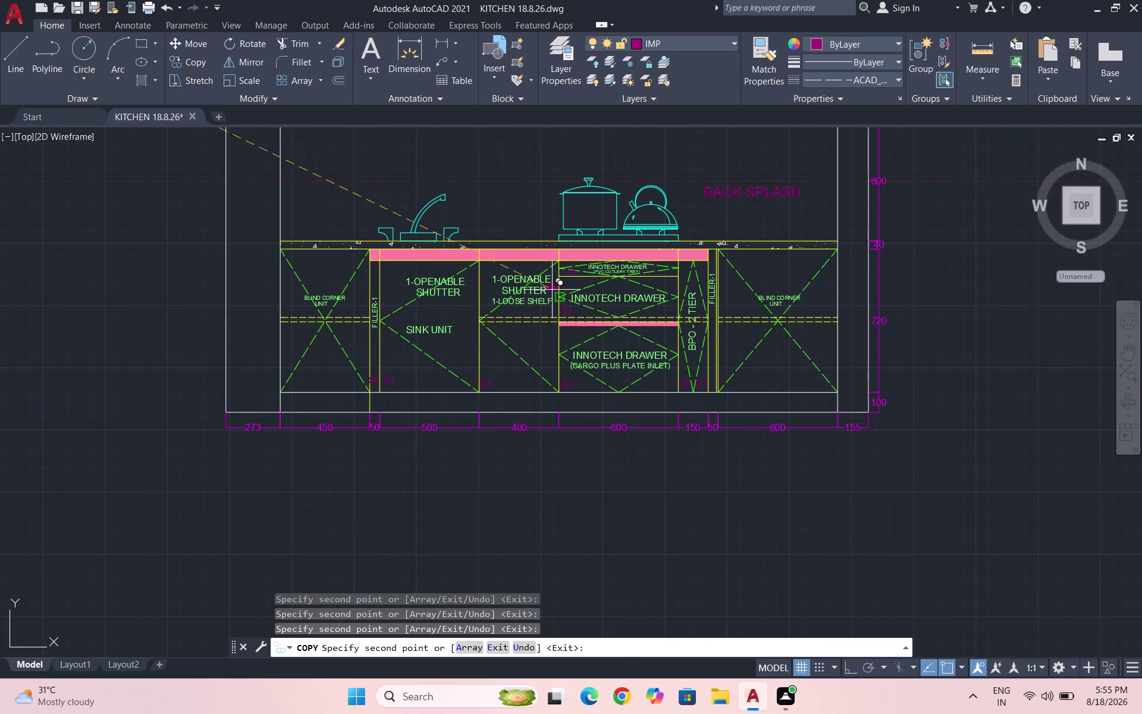
key(Escape)
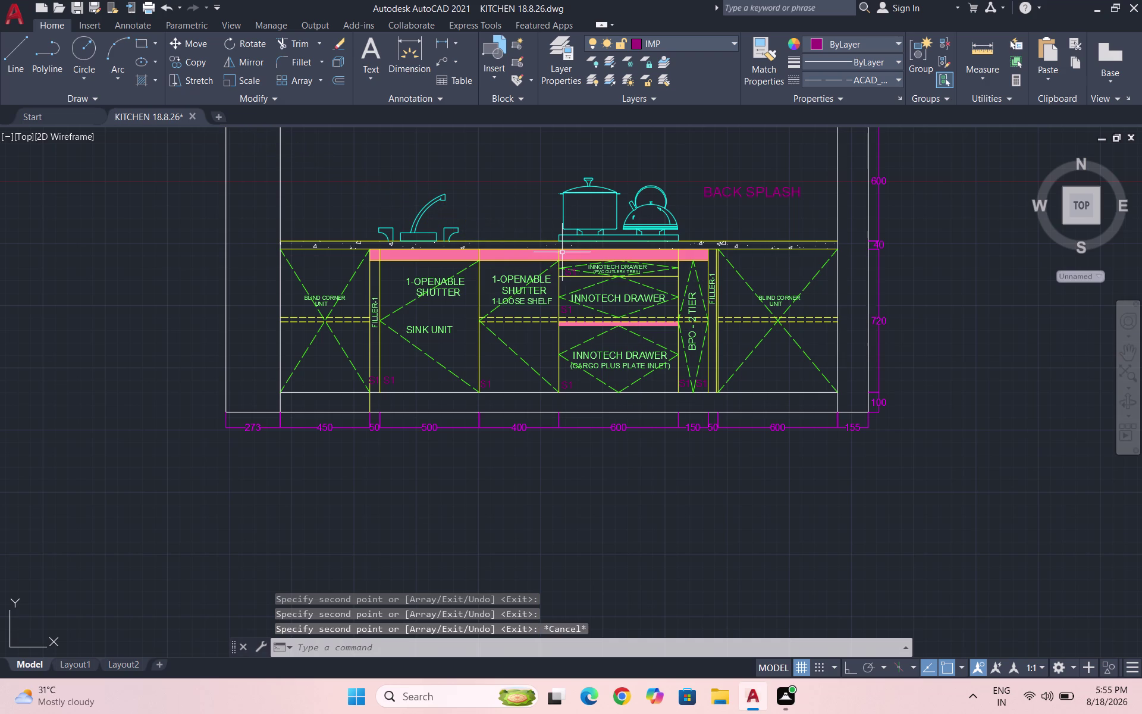
Save the drawing with Ctrl+S and clear any pending command.
key(ctrl+s)
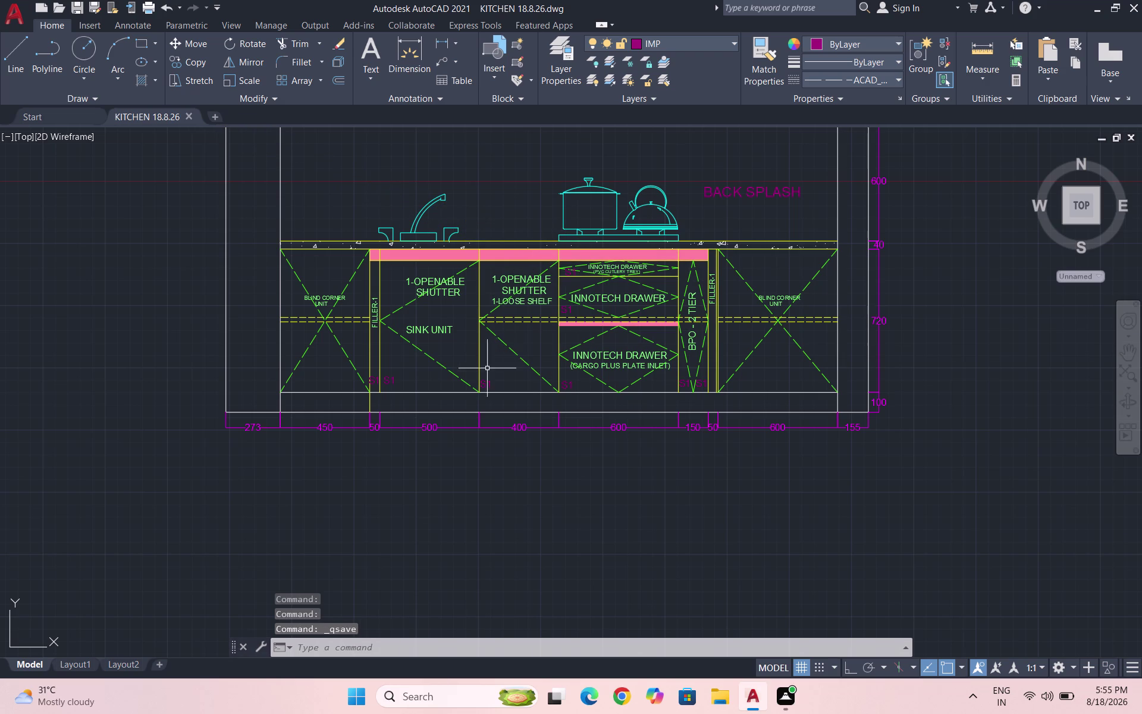
scroll(down, 3)
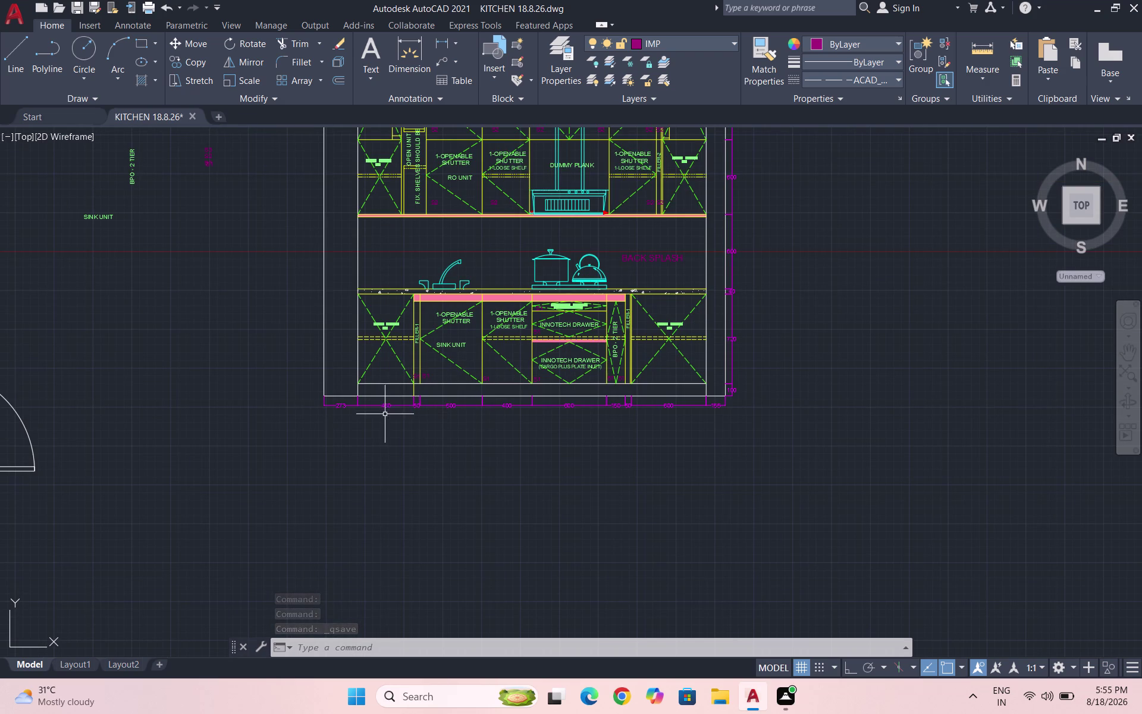
scroll(down, 3)
key(Escape)
key(ctrl+s)
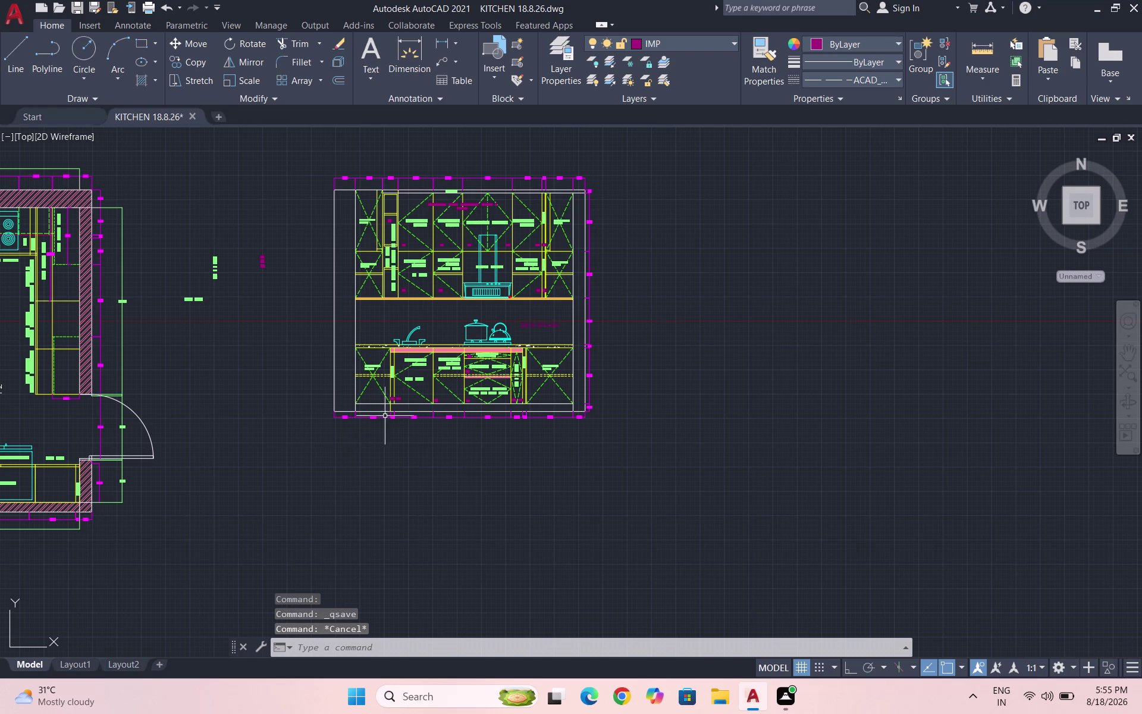
key(Escape)
scroll(up, 3)
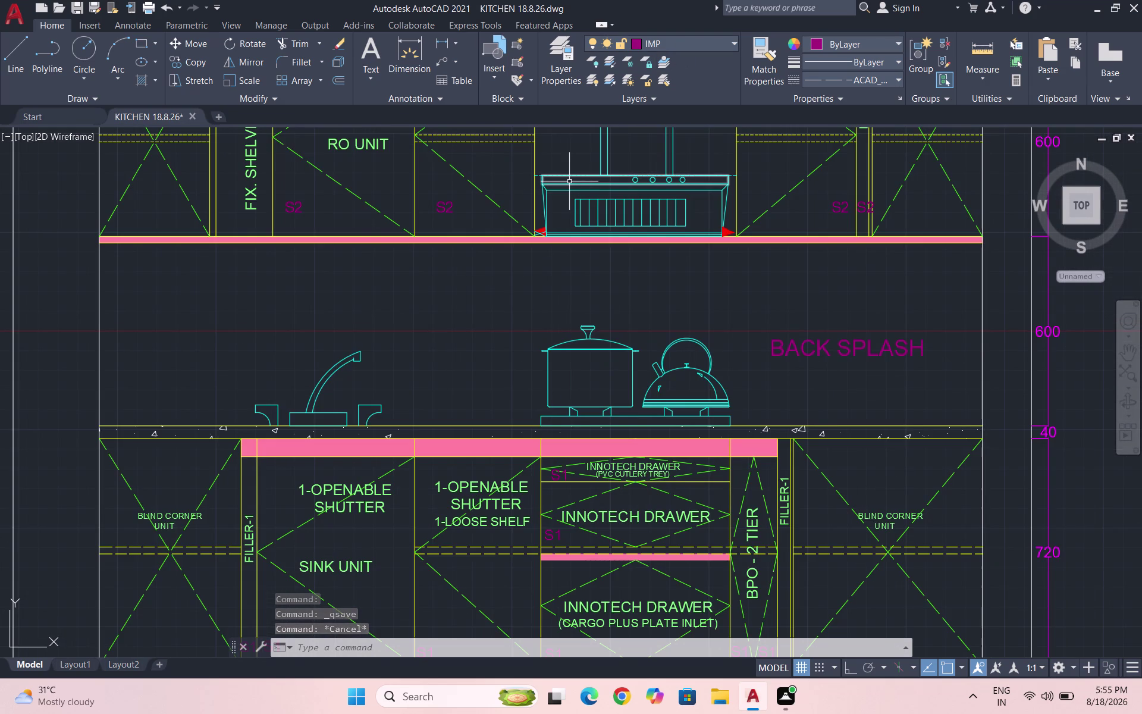
Start an ML multileader with its tip on the cabinet's bottom edge and set the landing.
text(ML)
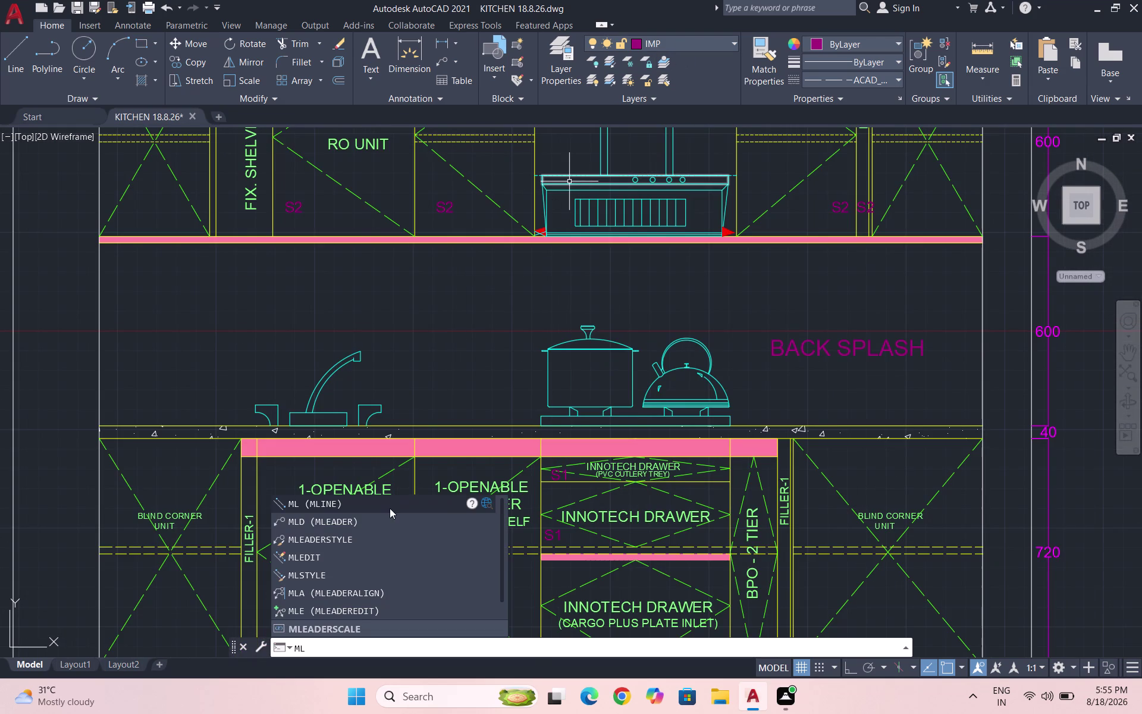
click(385, 519)
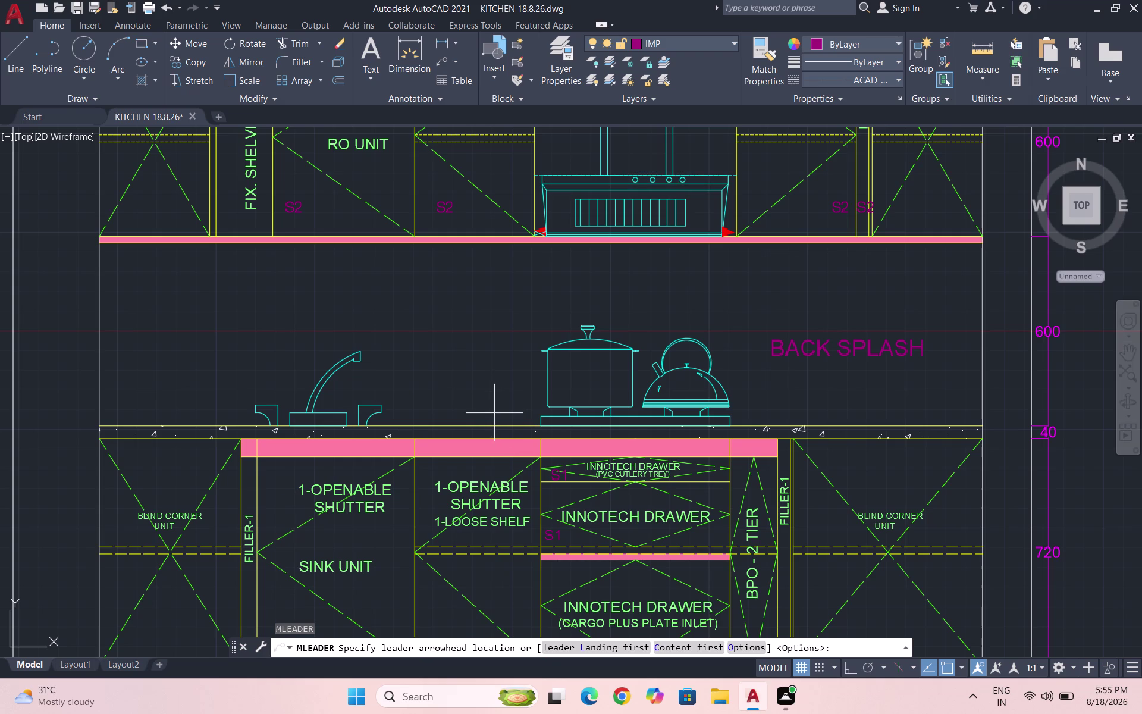
scroll(up, 3)
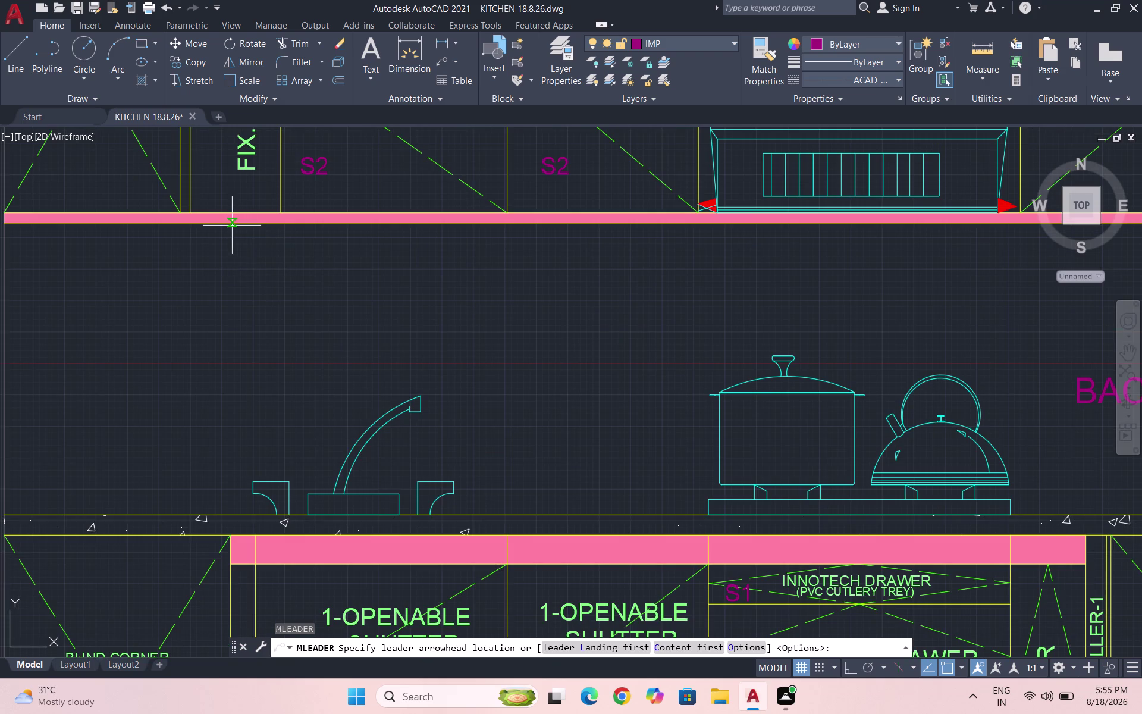
click(280, 224)
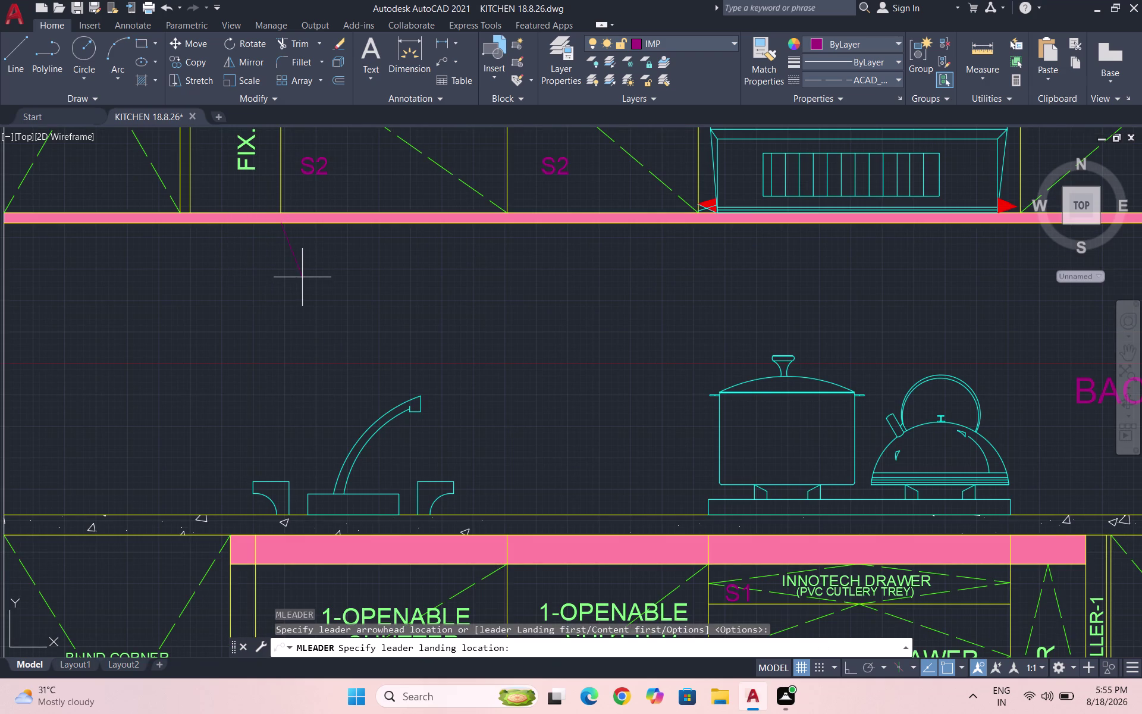
click(303, 277)
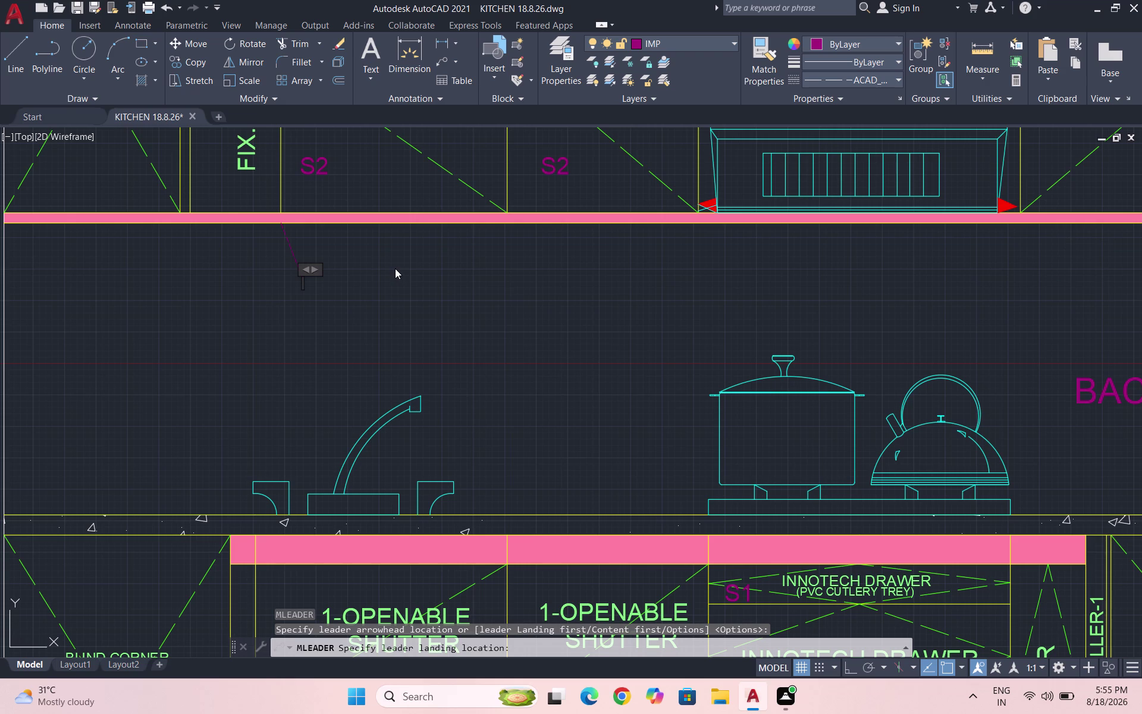
Enter the leader text PROFILE LIGHT, finish editing, and select the new leader.
text(PROF)
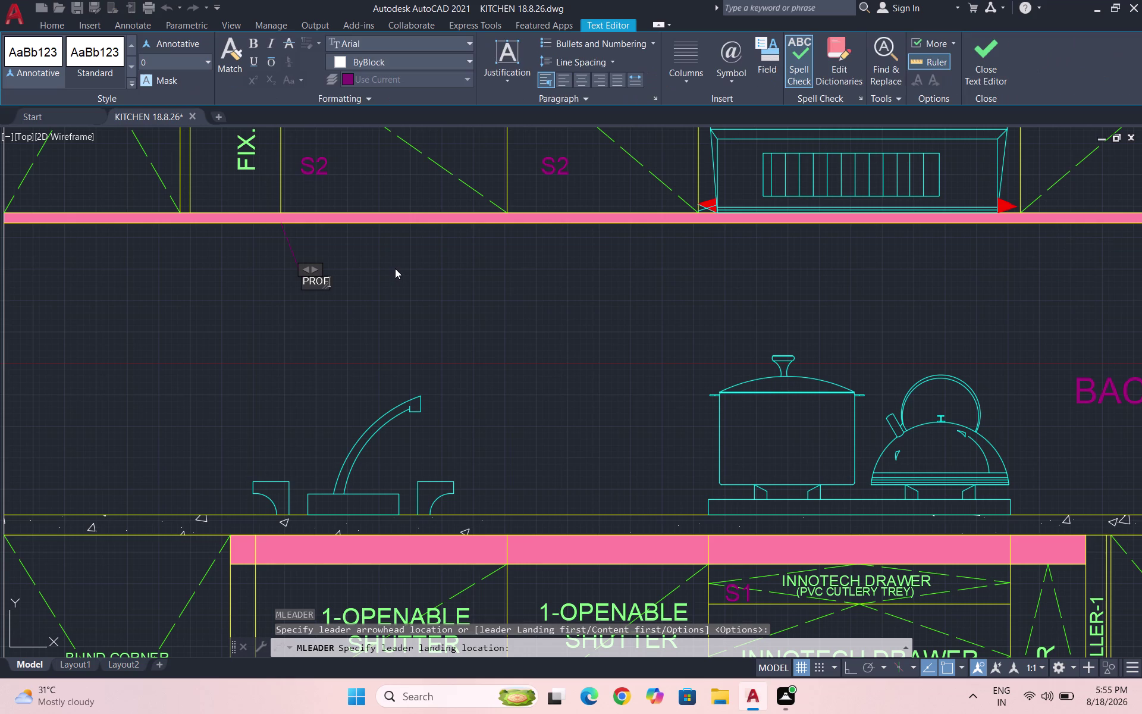
text(ILE)
key(space)
text(LI)
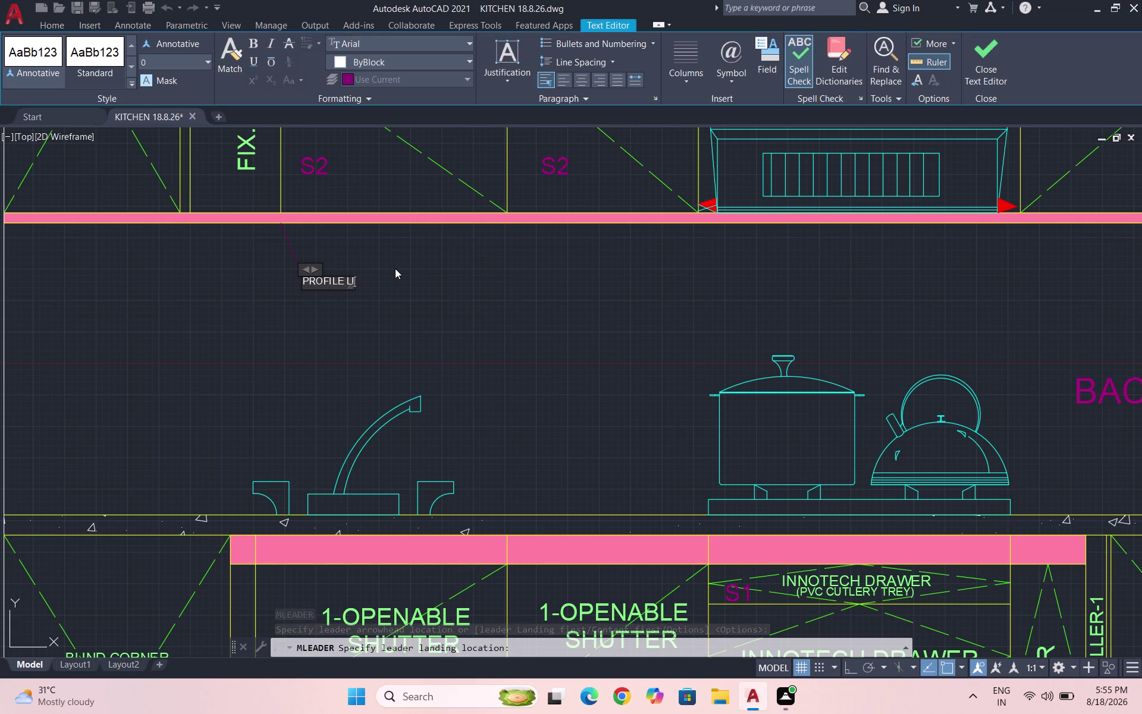
text(GF)
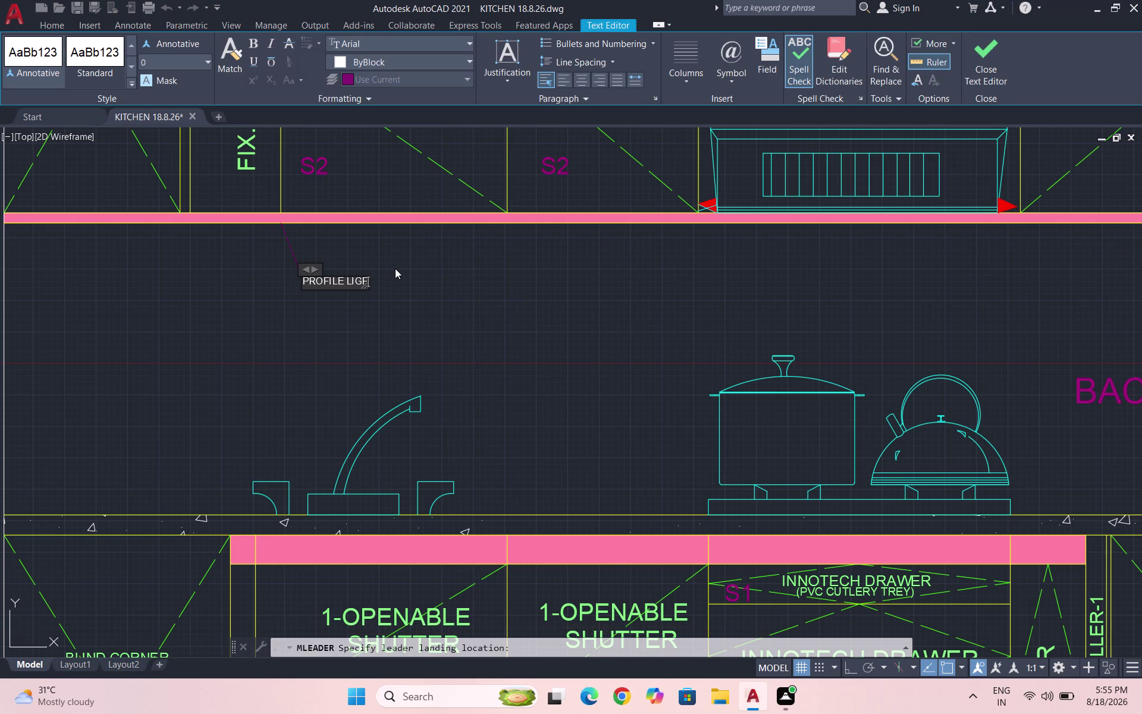
key(BackSpace)
key(BackSpace)
key(BackSpace)
text(I)
text(GHTR)
key(BackSpace)
key(BackSpace)
key(BackSpace)
text(HT)
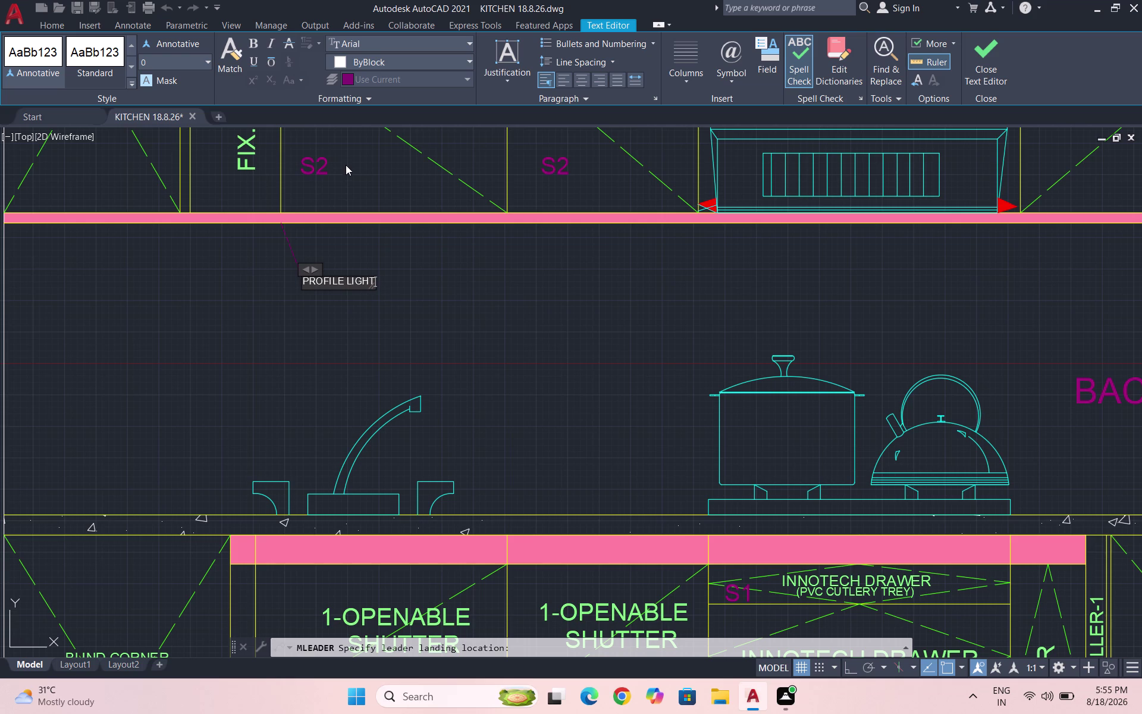
click(375, 328)
scroll(up, 3)
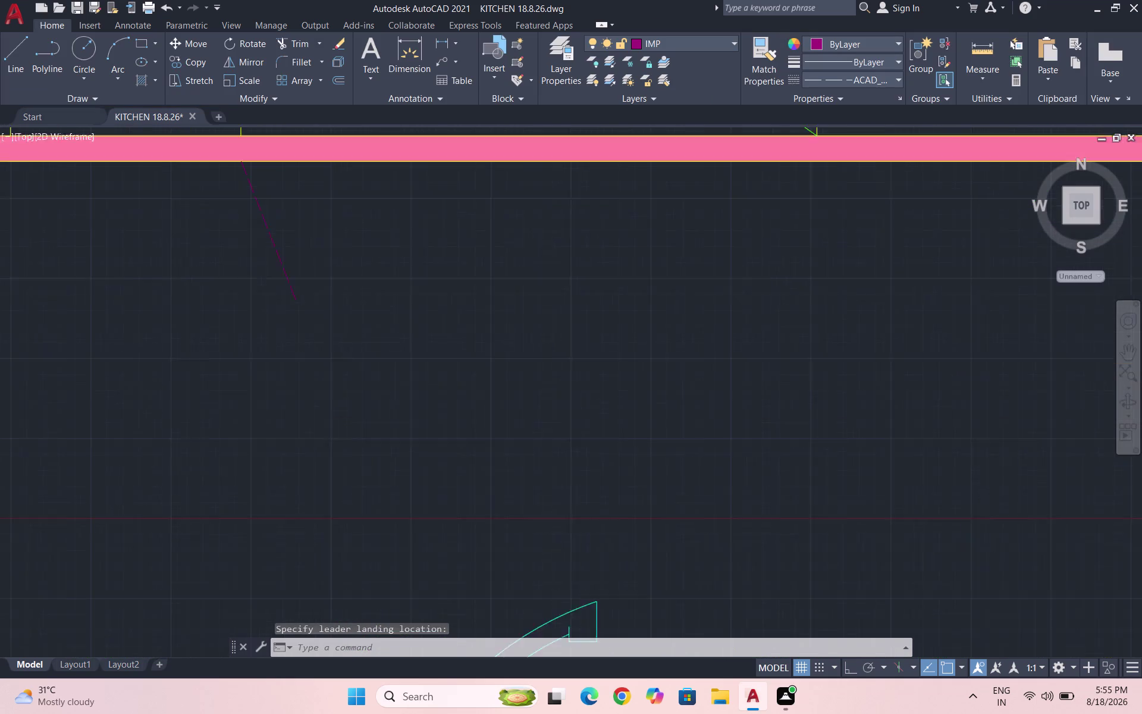
drag(331, 345, 298, 323)
click(197, 259)
In the Properties palette, set the leader's linetype to ByLayer.
text(PR)
key(shift+Return)
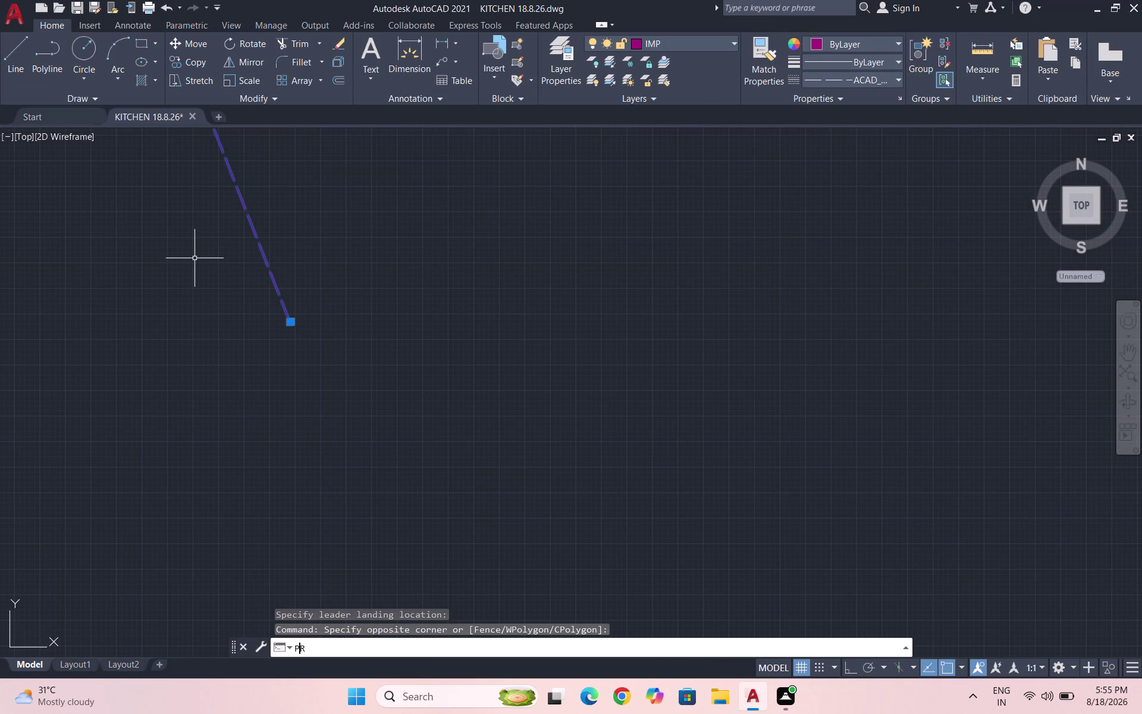
click(137, 131)
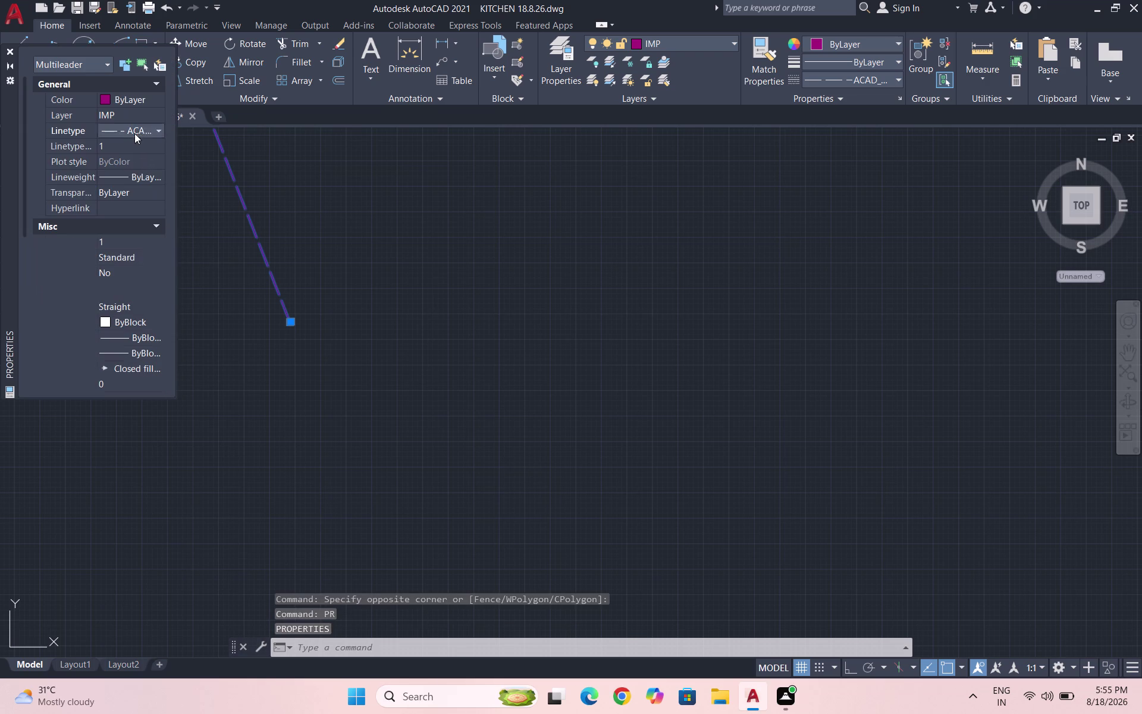
click(160, 126)
click(154, 144)
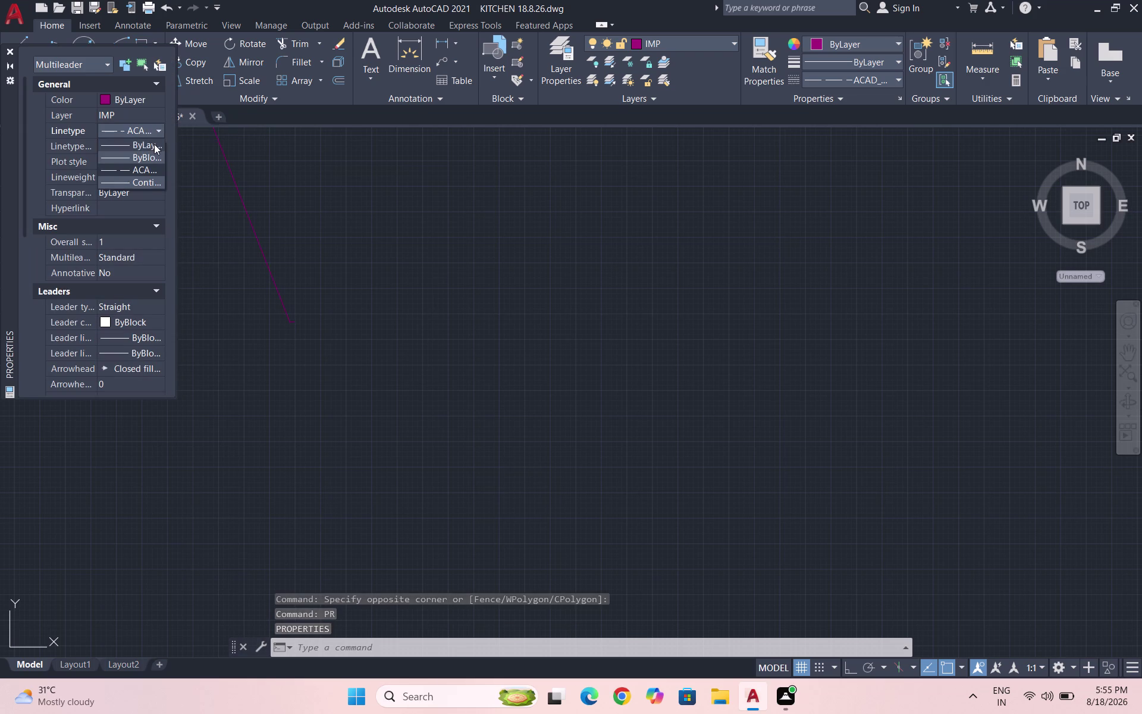
click(145, 147)
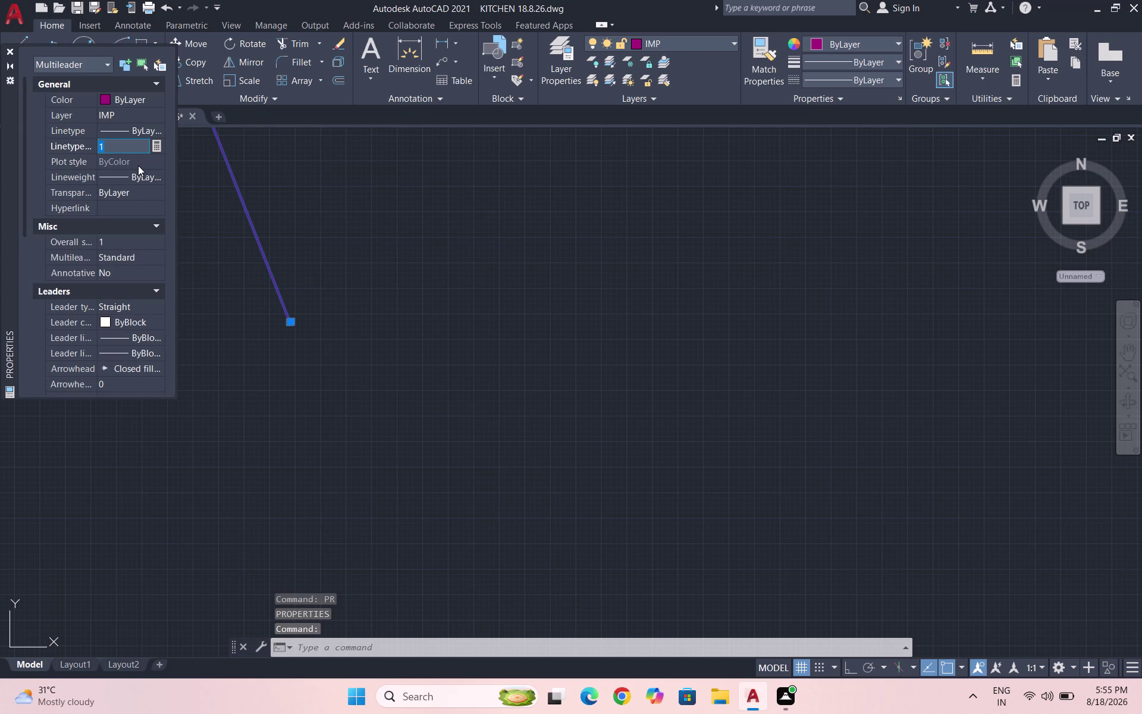
Raise the label's text height through 3, 5, 9 and 12 to a final 20.
scroll(down, 3)
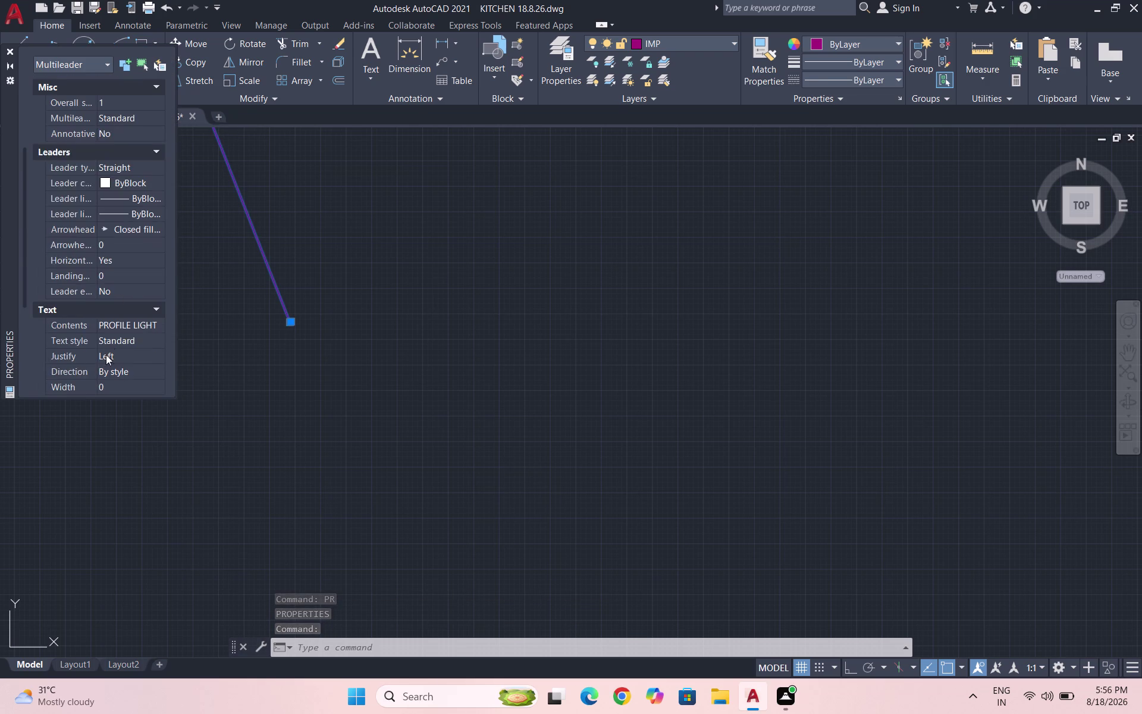
scroll(down, 3)
click(114, 340)
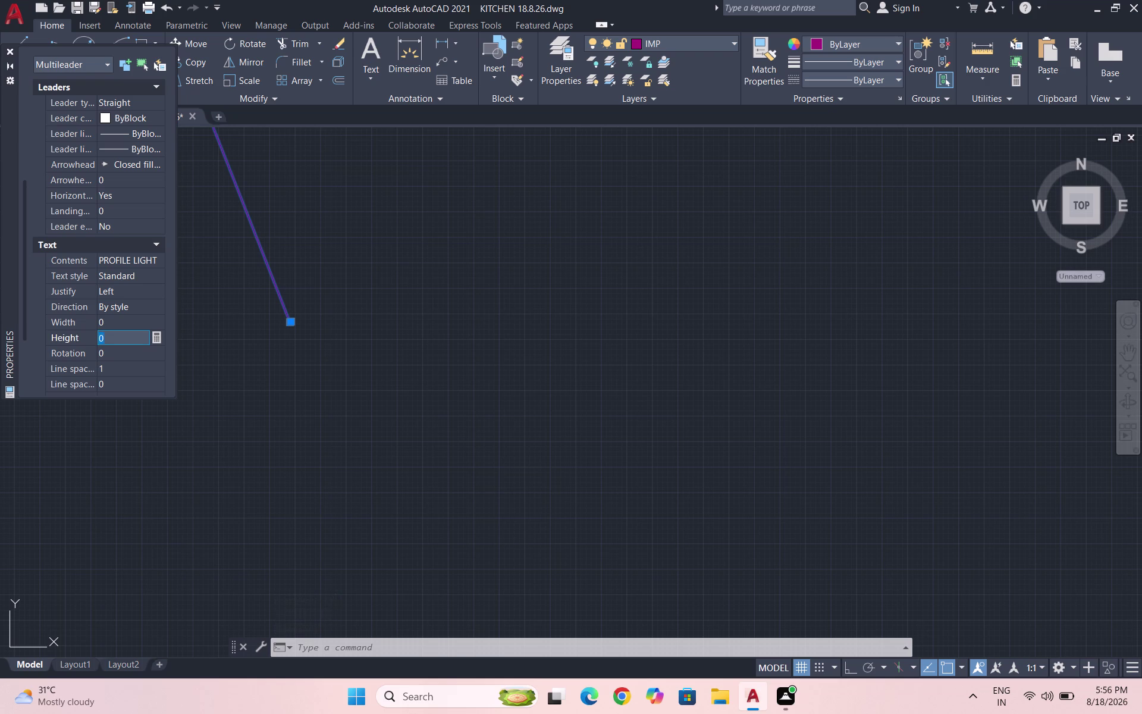
key(3)
key(Return)
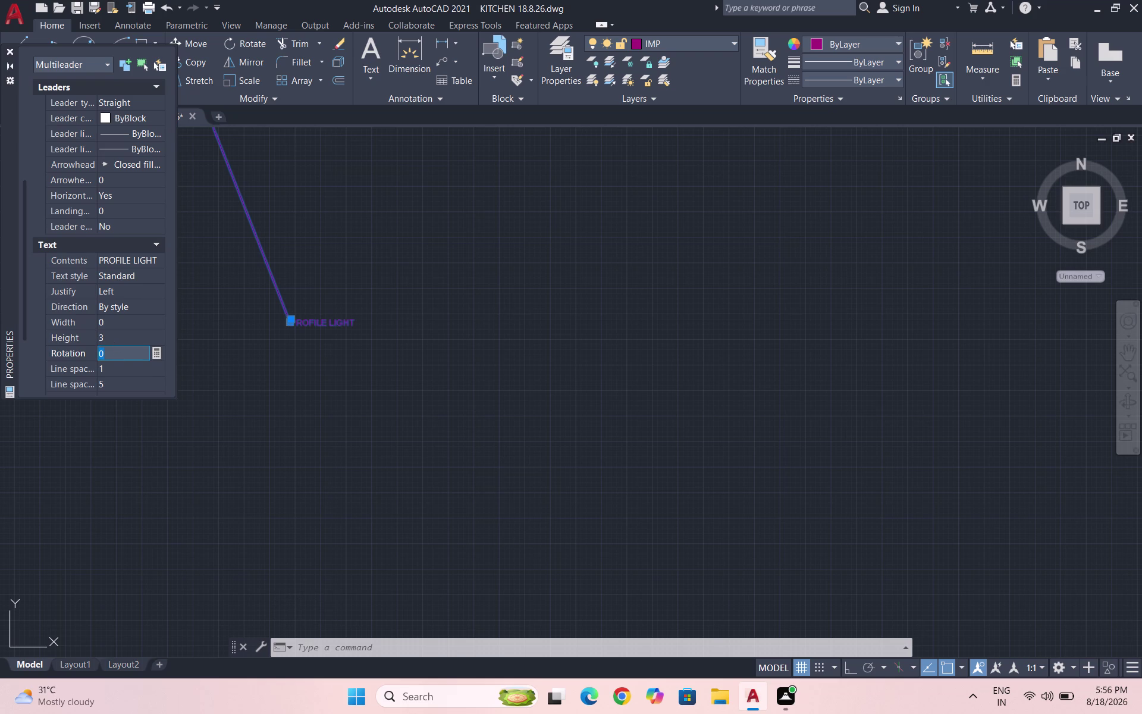
click(115, 337)
key(5)
key(Return)
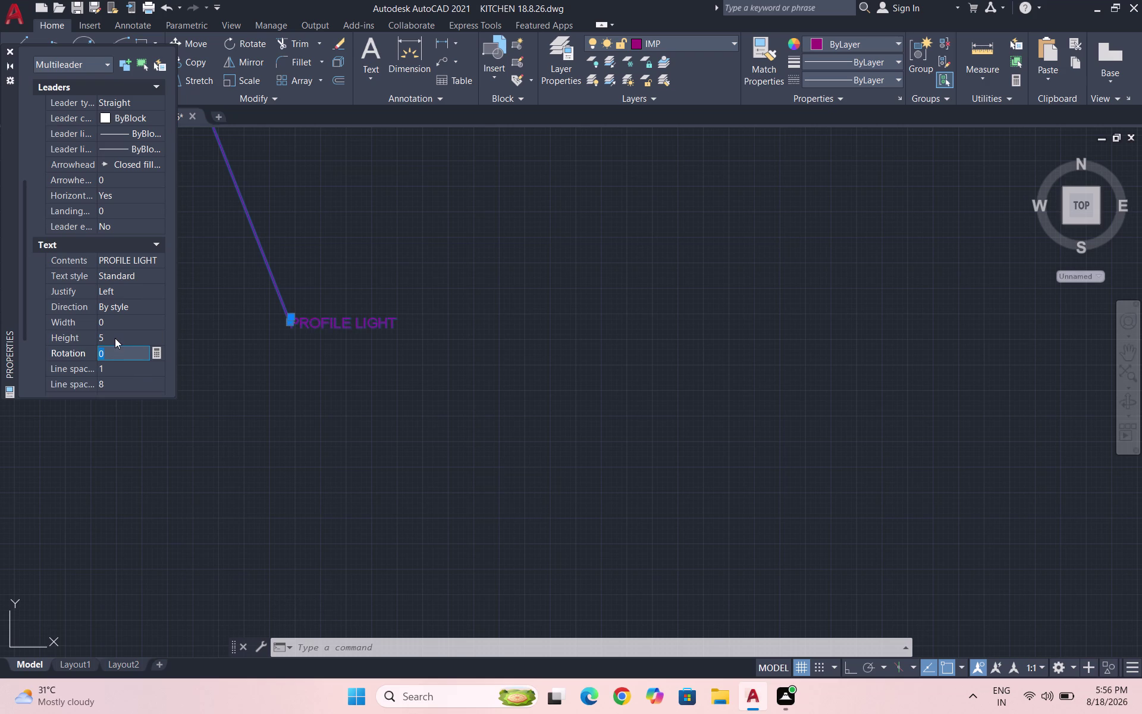
scroll(down, 3)
scroll(down, 3)
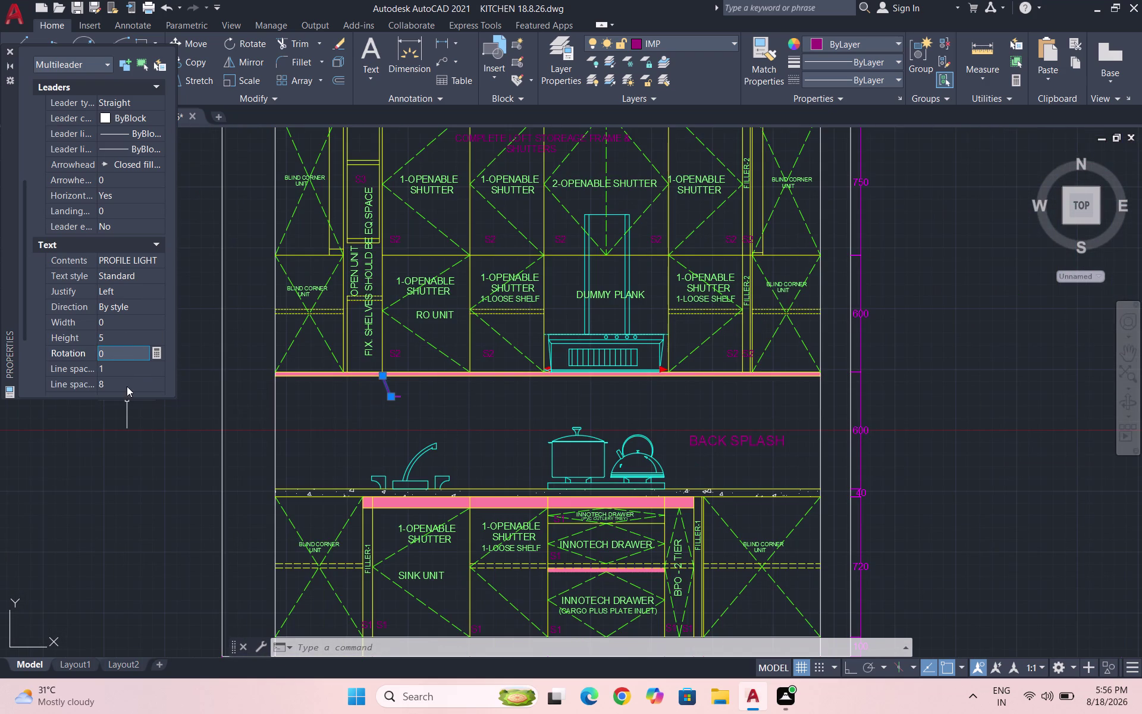
click(116, 340)
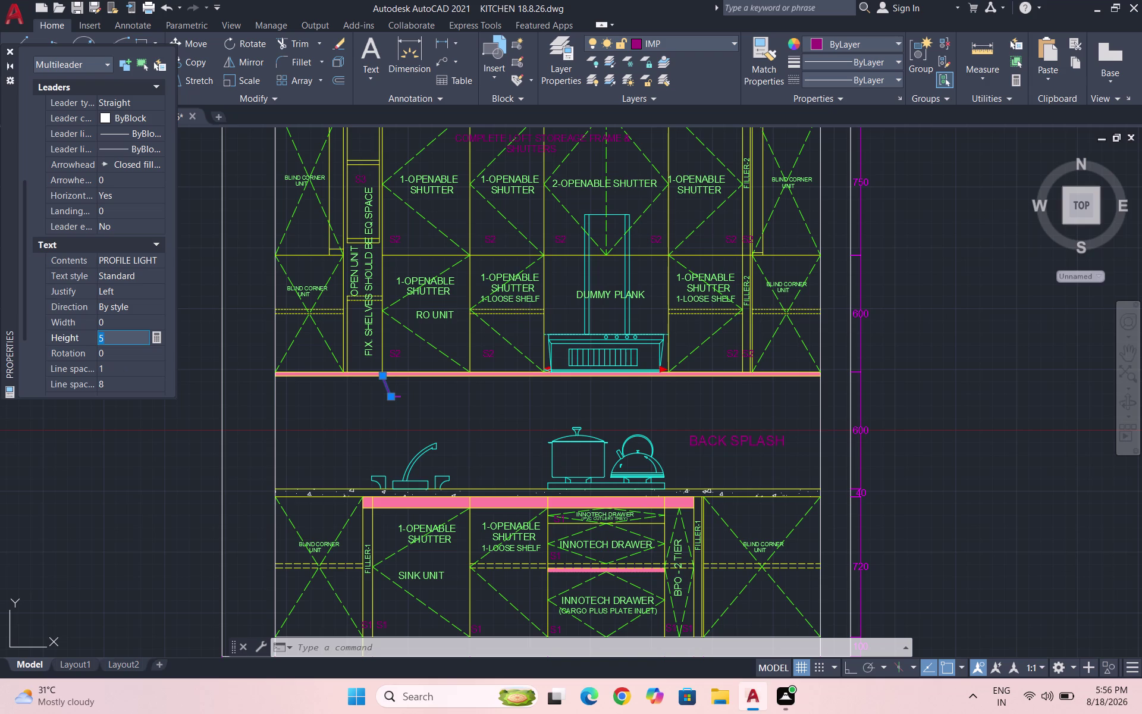
key(9)
key(Return)
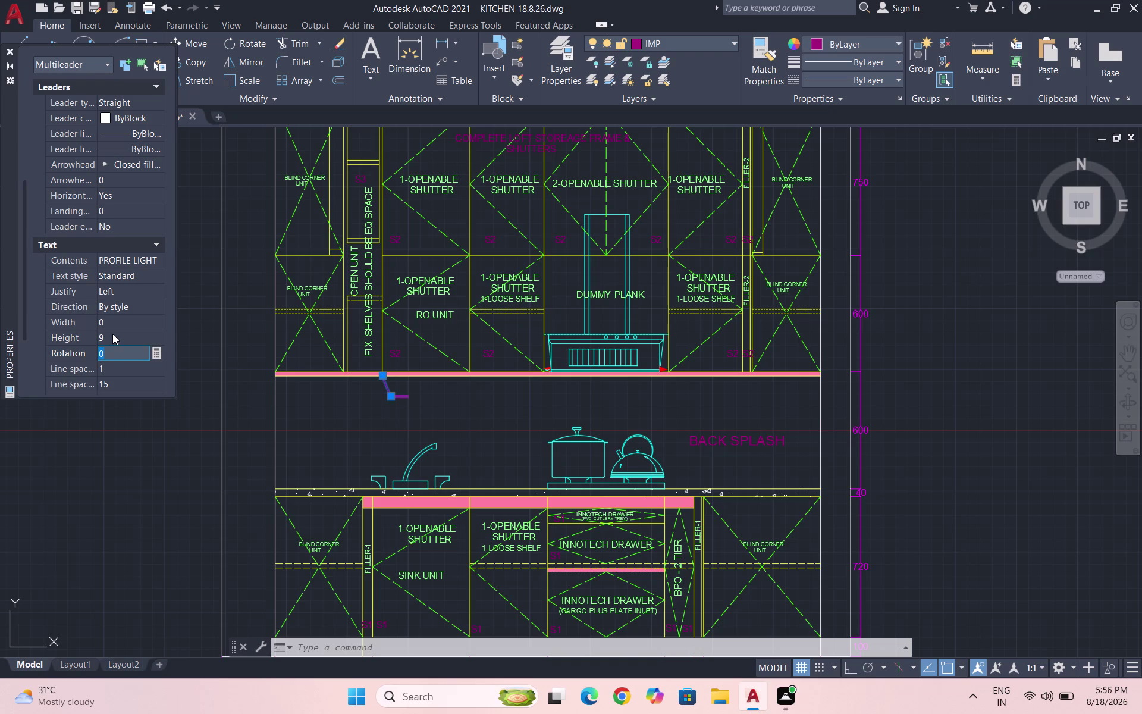
click(113, 334)
text(12)
key(Return)
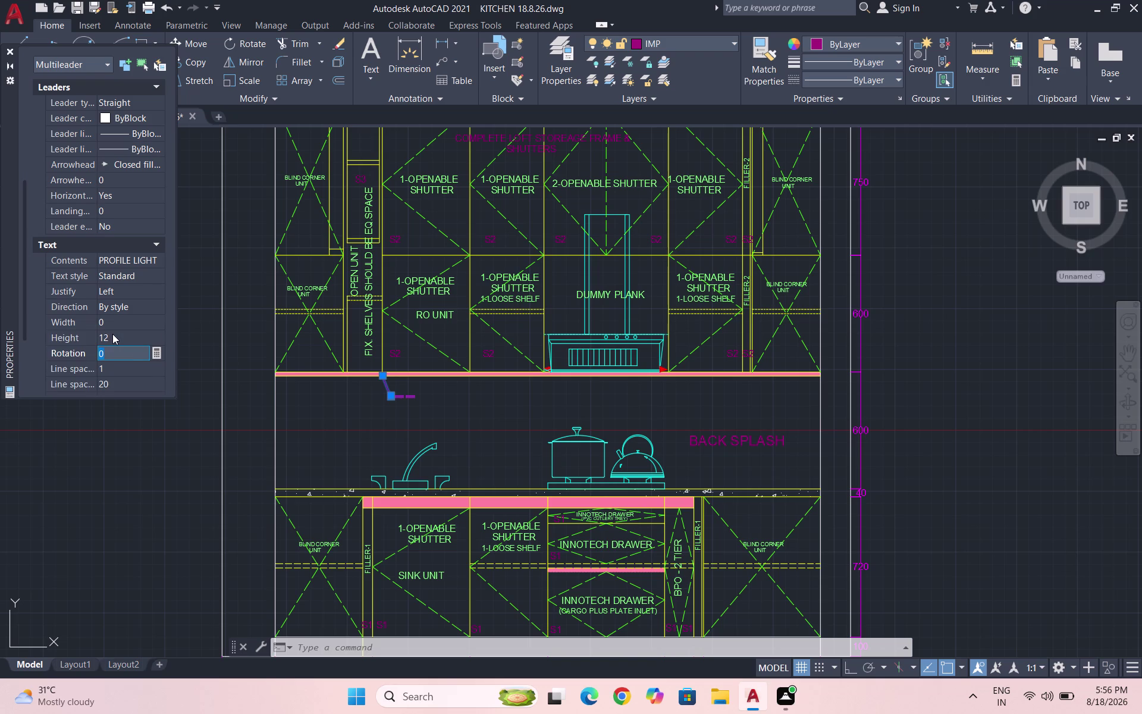
click(116, 332)
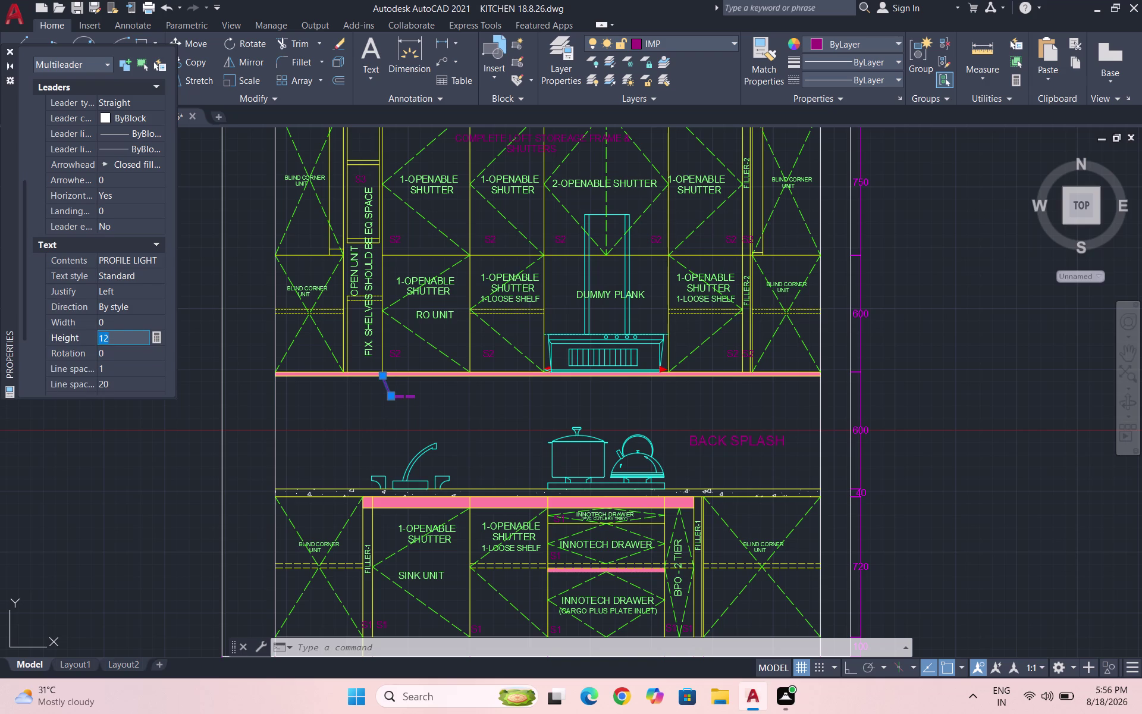
key(3)
key(BackSpace)
text(20)
key(Return)
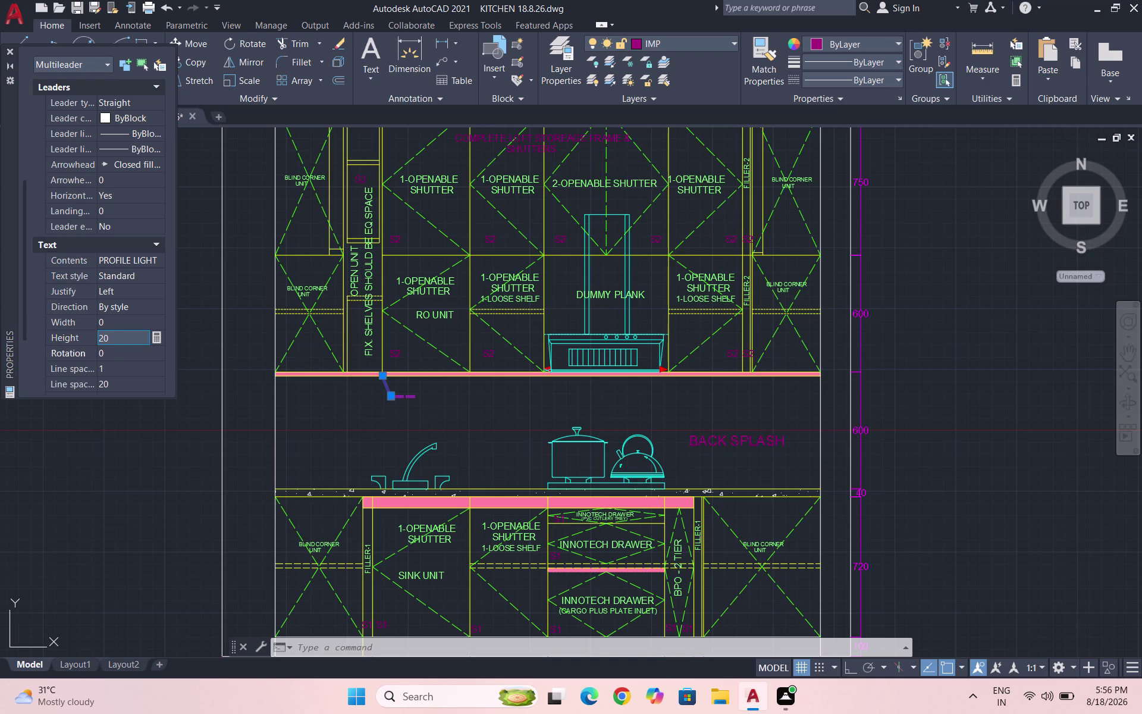
Deselect, then reselect the PROFILE LIGHT leader and start the CO copy command.
key(Escape)
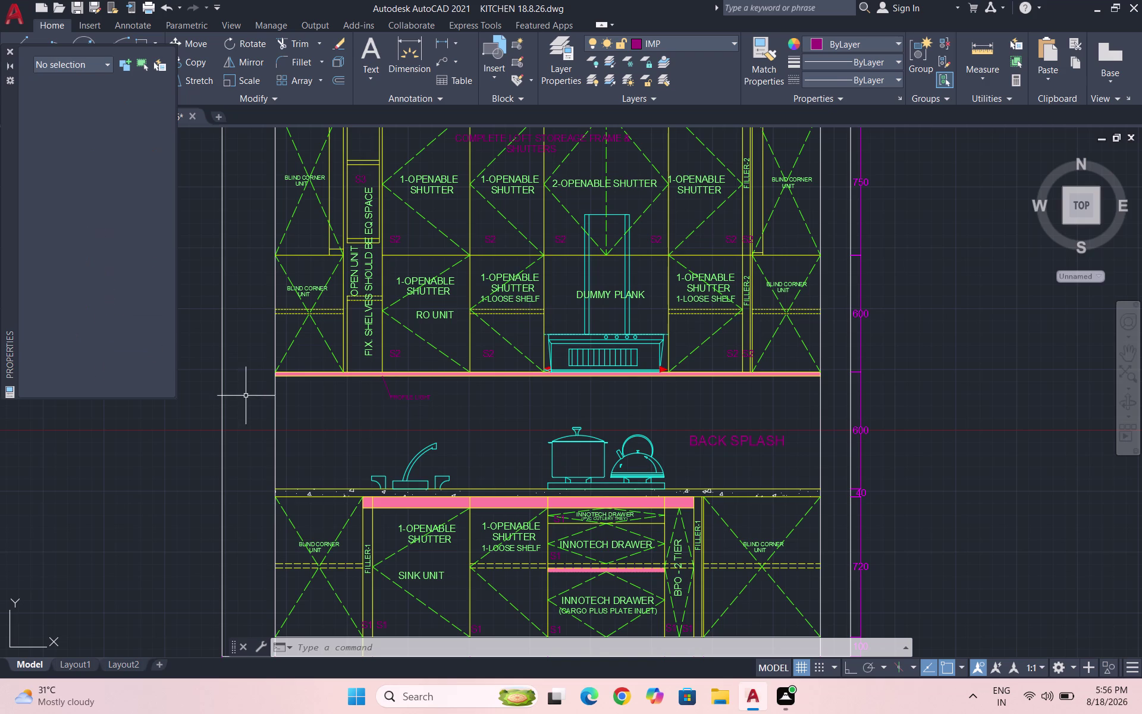
scroll(up, 3)
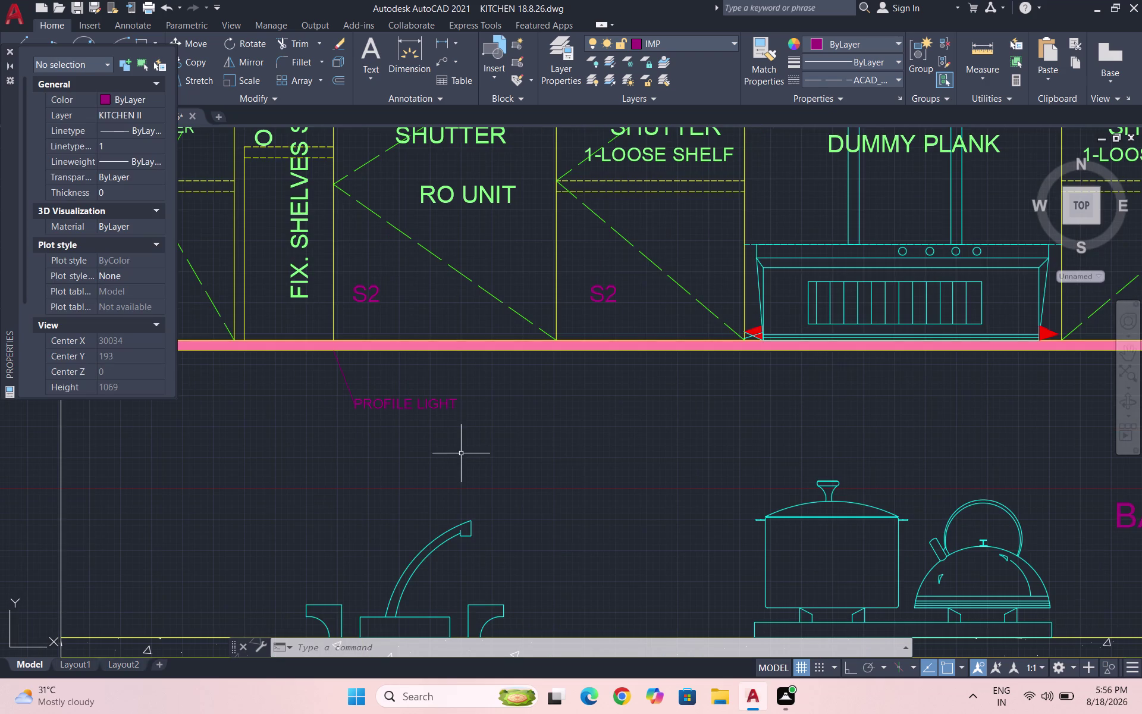
click(461, 454)
click(330, 374)
text(CO)
key(Return)
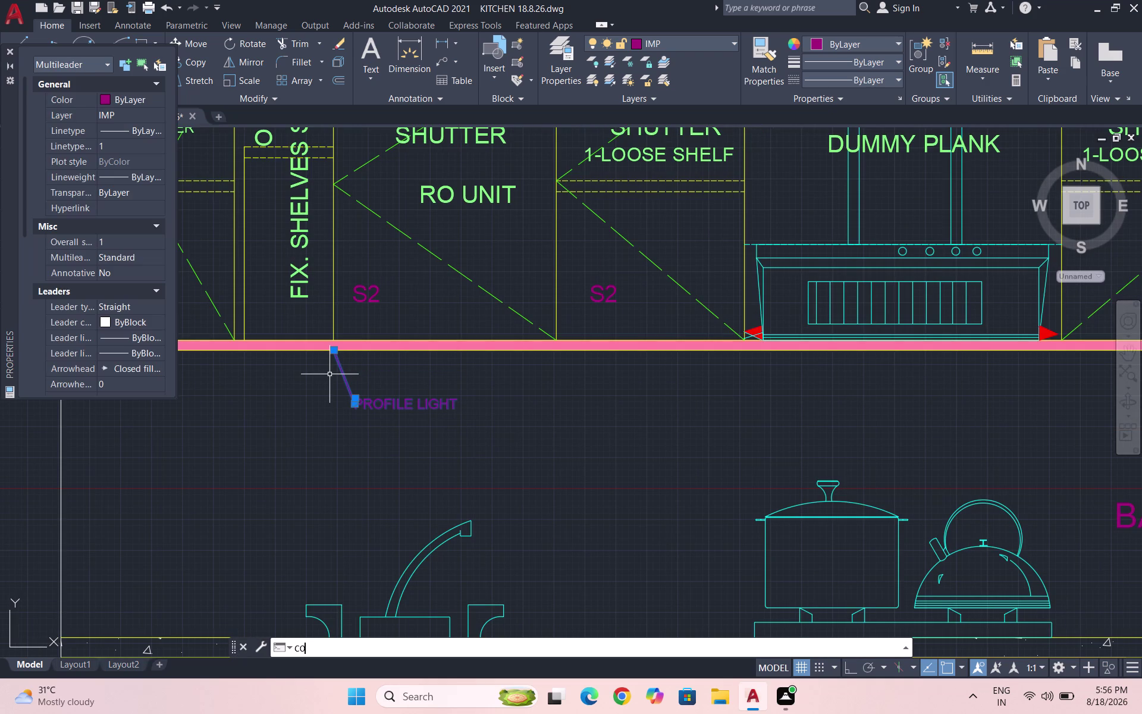
Copy the PROFILE LIGHT leader under the right wall cabinet and close the Properties palette.
scroll(down, 3)
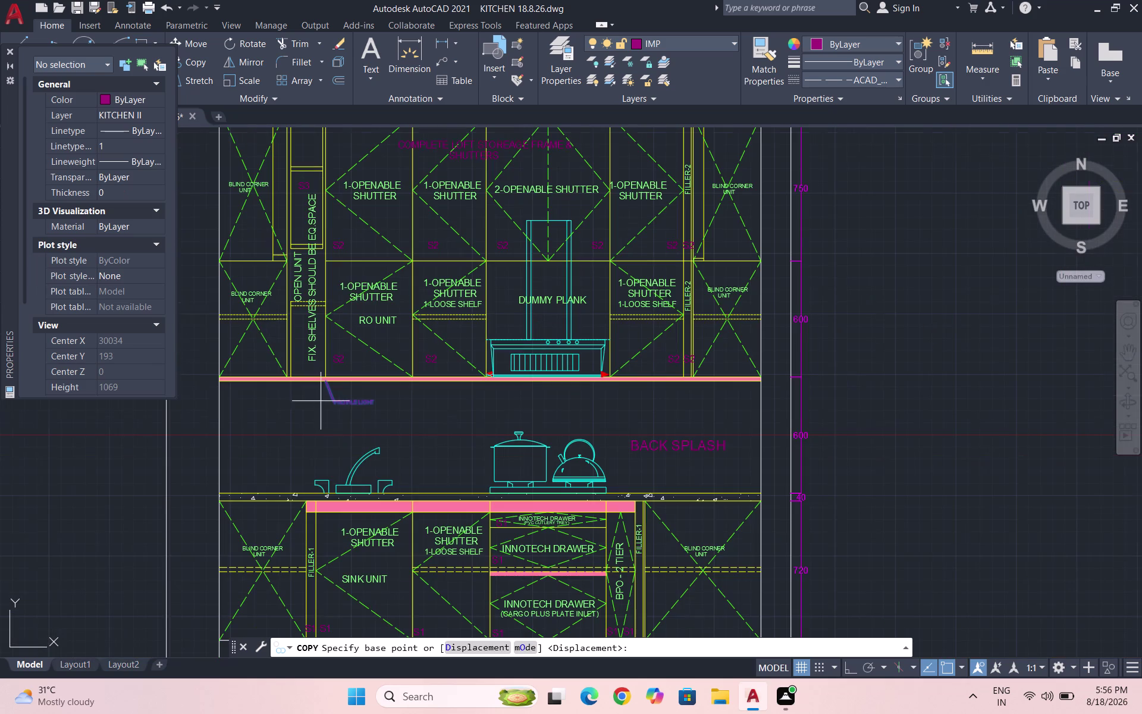
click(324, 385)
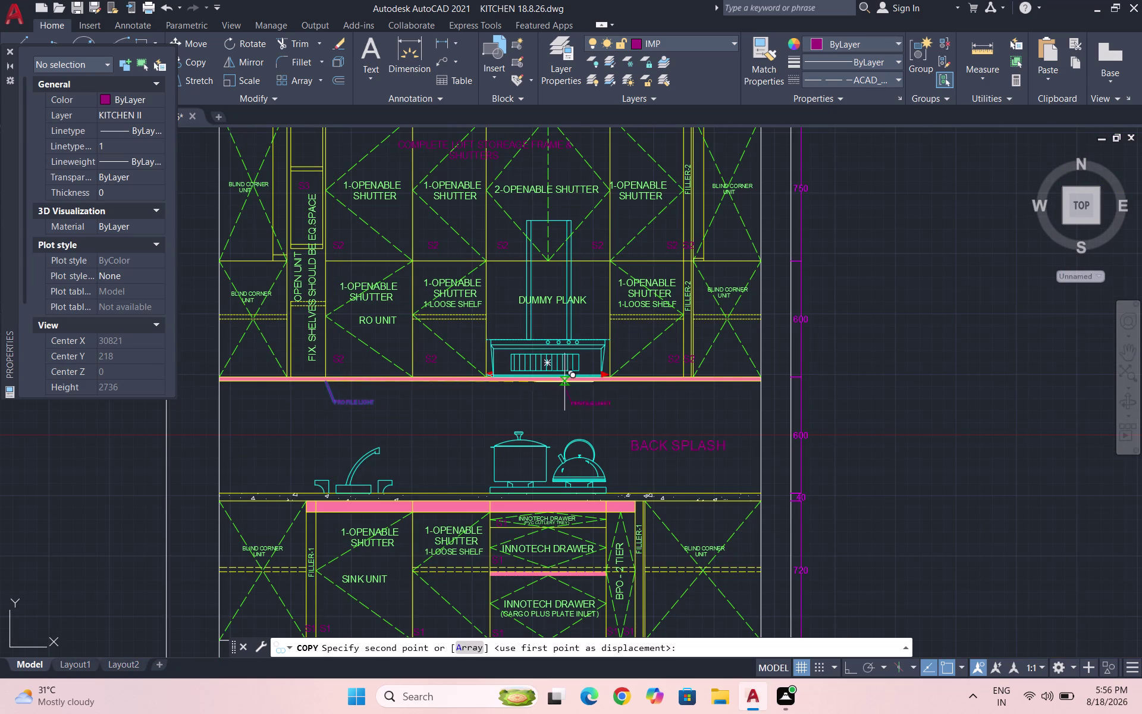
click(663, 380)
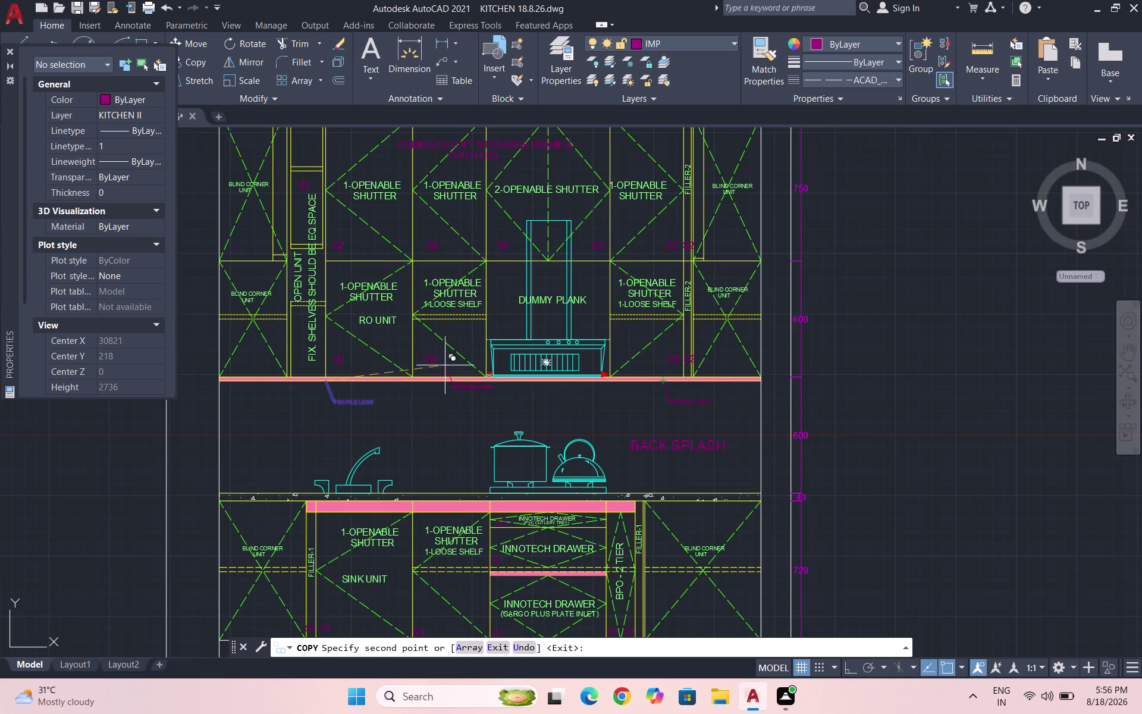
key(Escape)
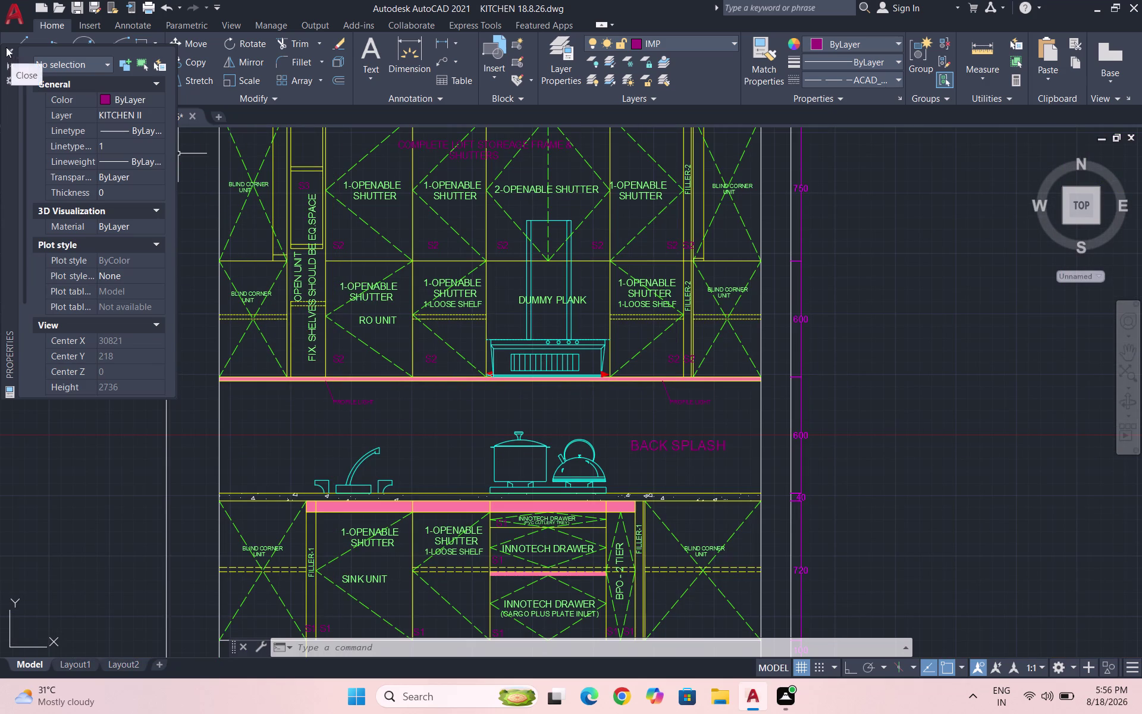
click(6, 47)
scroll(down, 3)
scroll(up, 3)
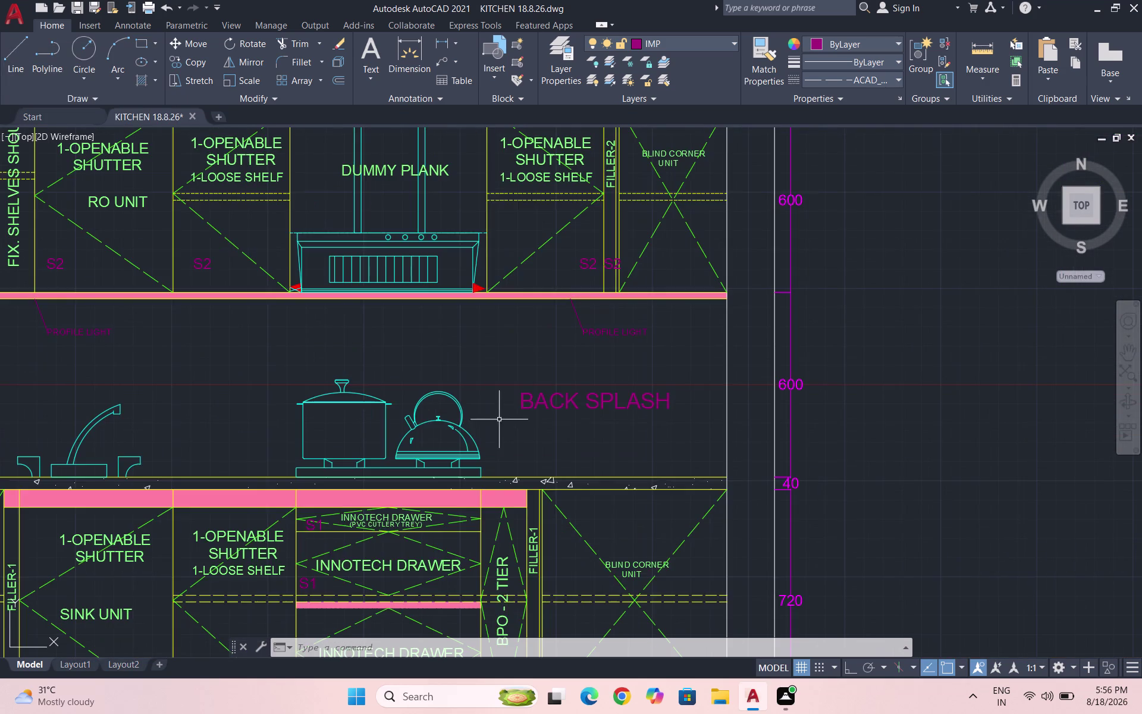